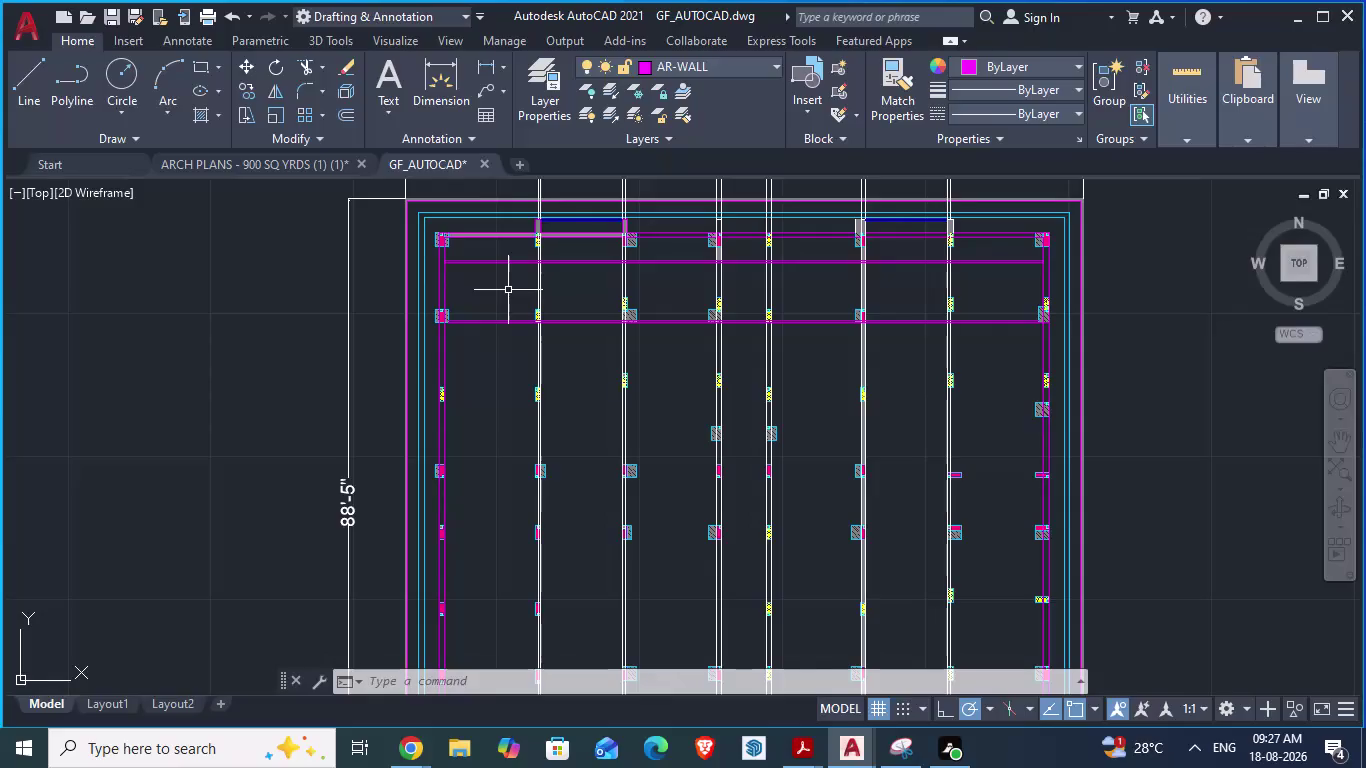
Bring the ARCH PLANS - 900 SQ YRDS drawing forward and scroll over its floor plans.
click(855, 748)
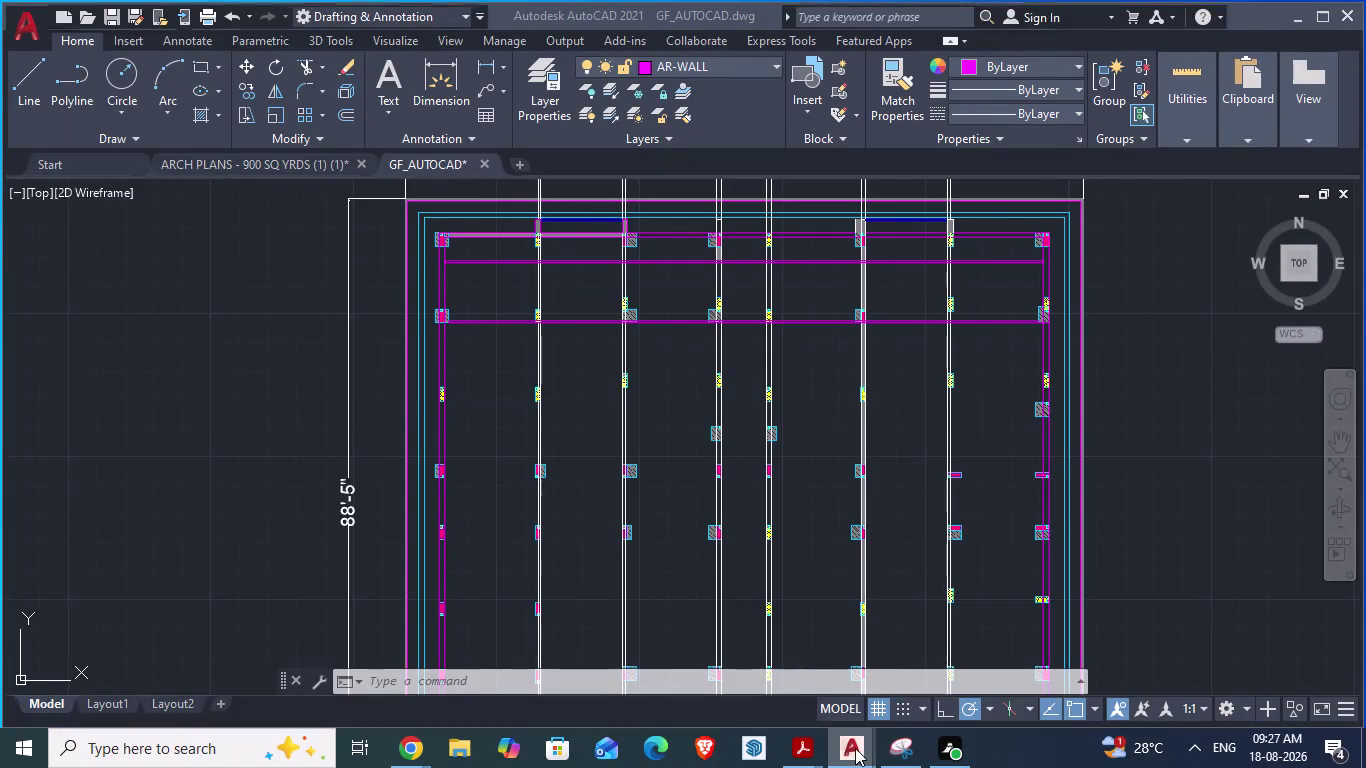
click(727, 664)
scroll(down, 3)
scroll(down, 3)
scroll(down, 3)
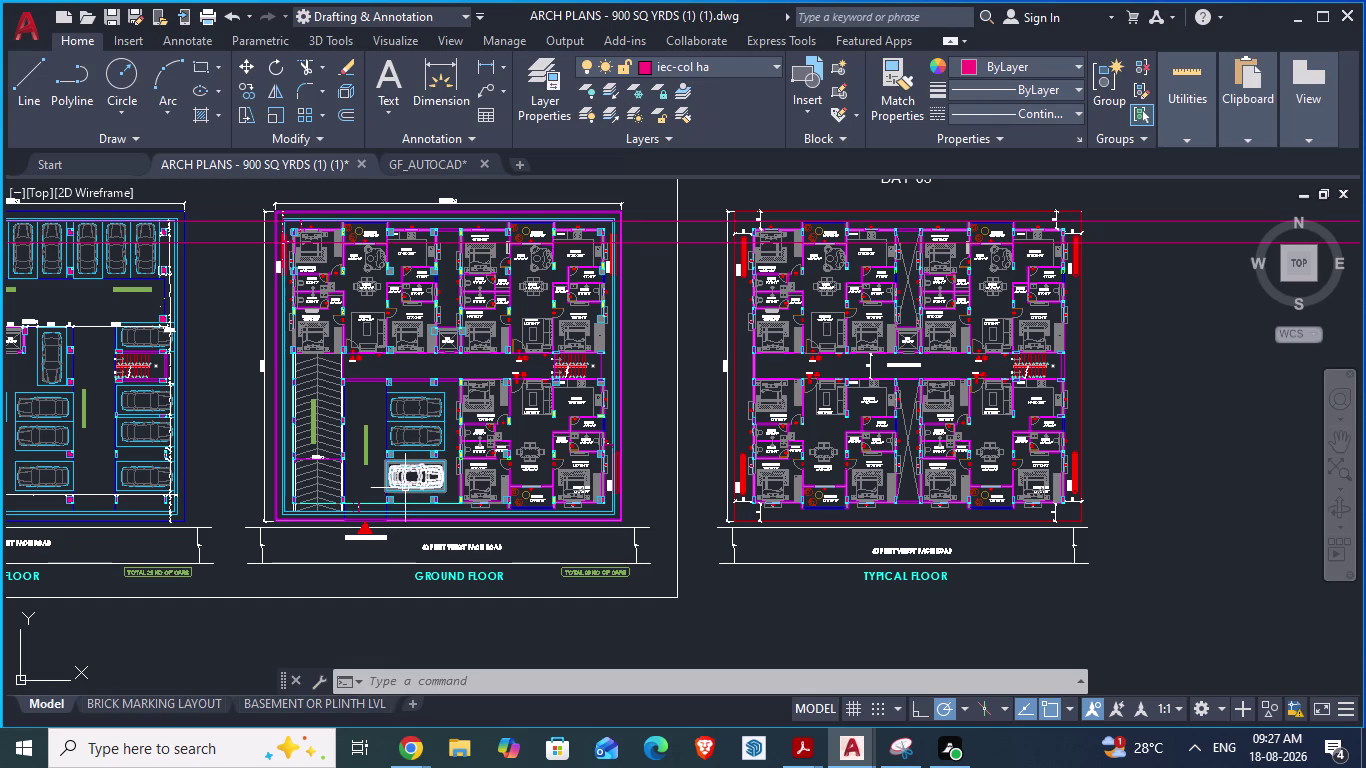
click(181, 36)
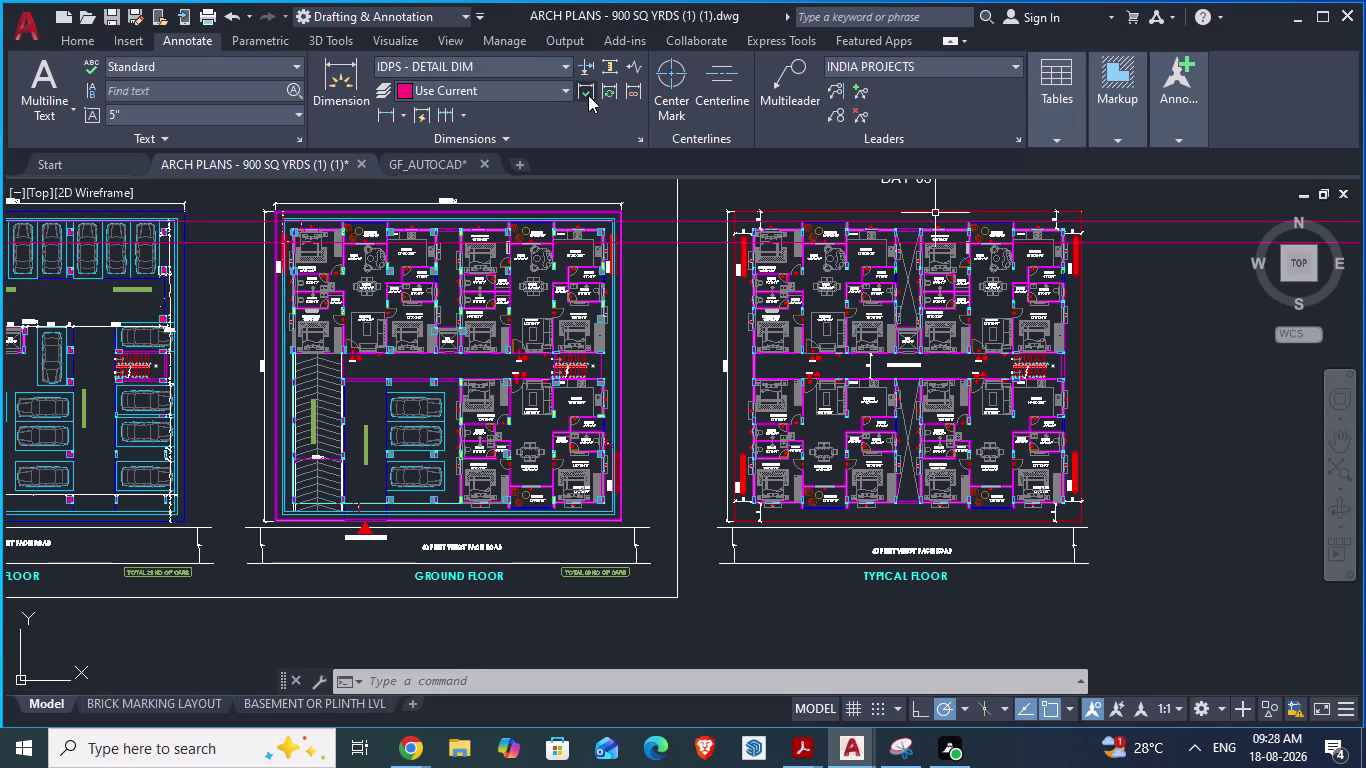
Check the Annotate dimension type list, then zoom into the typical floor's bedroom wing.
click(403, 114)
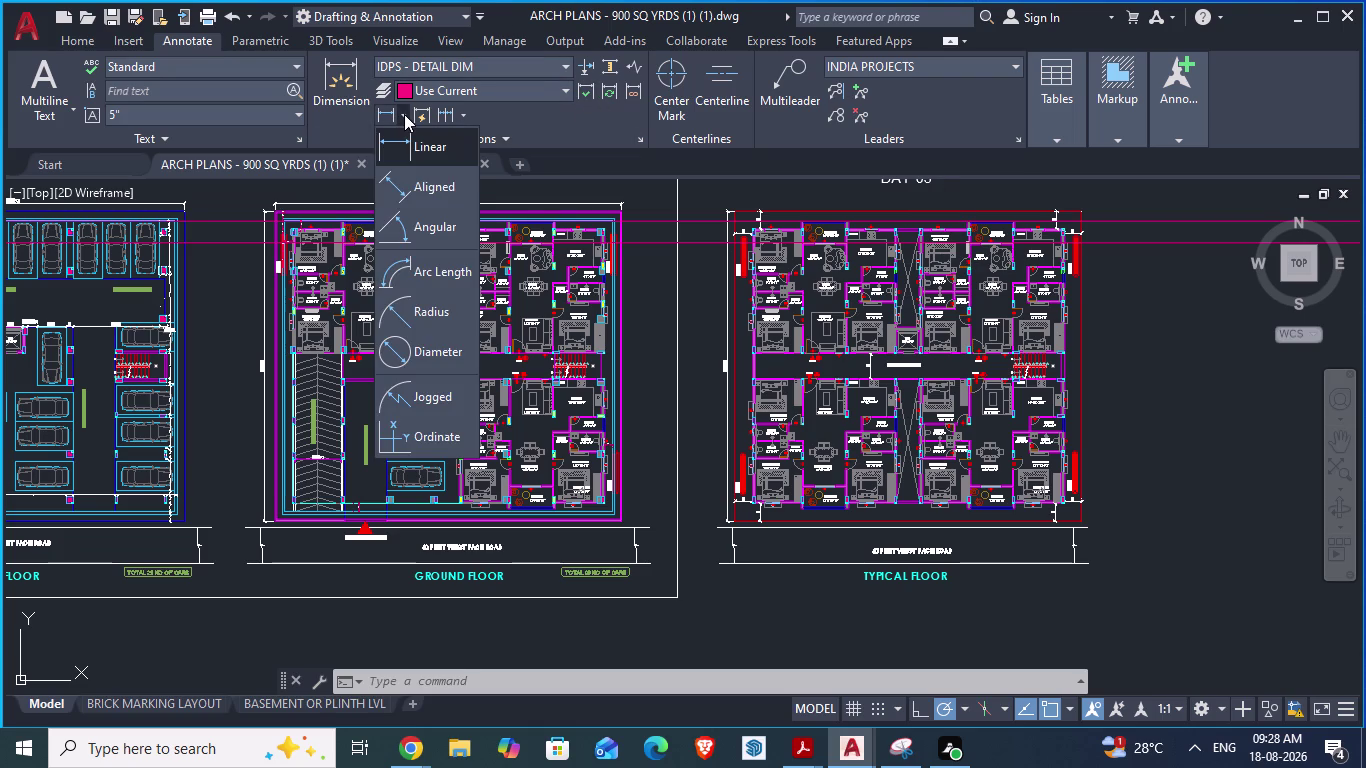
click(404, 114)
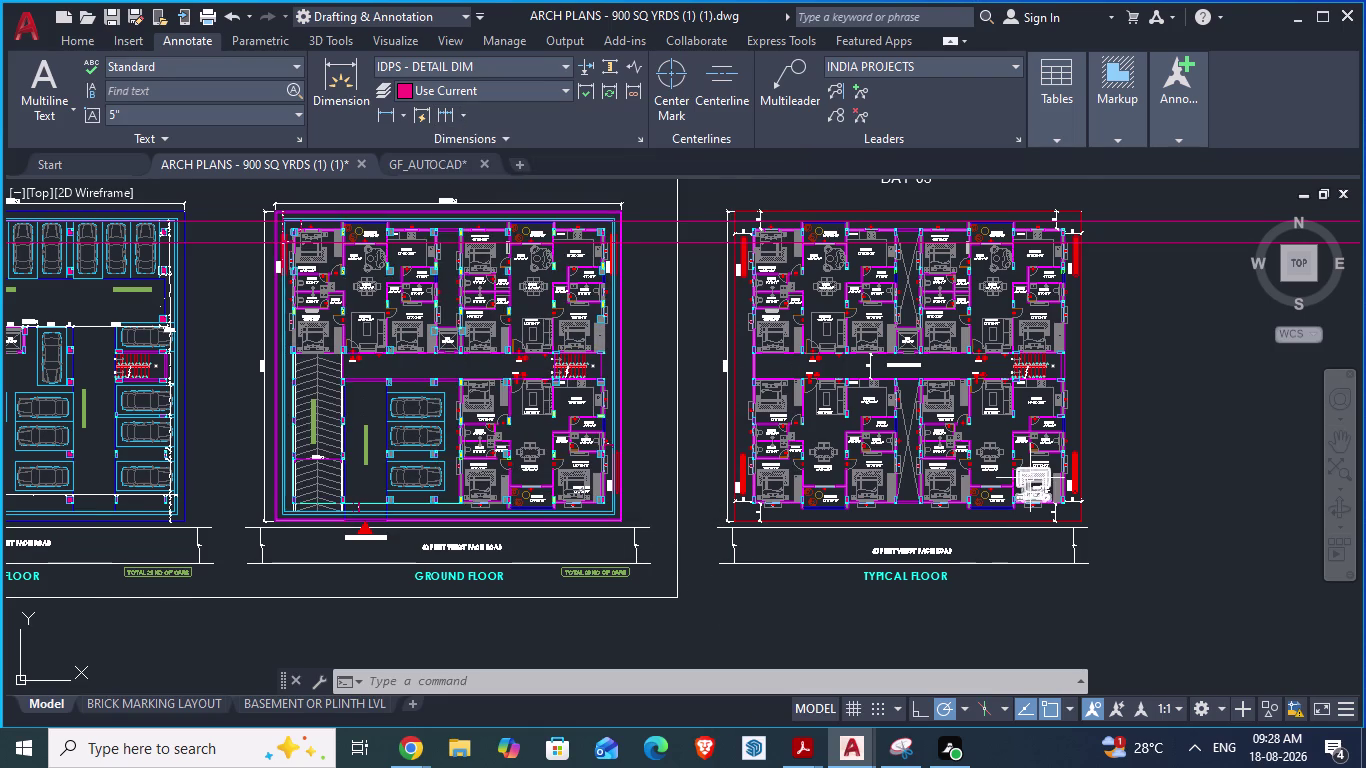
scroll(up, 3)
scroll(down, 3)
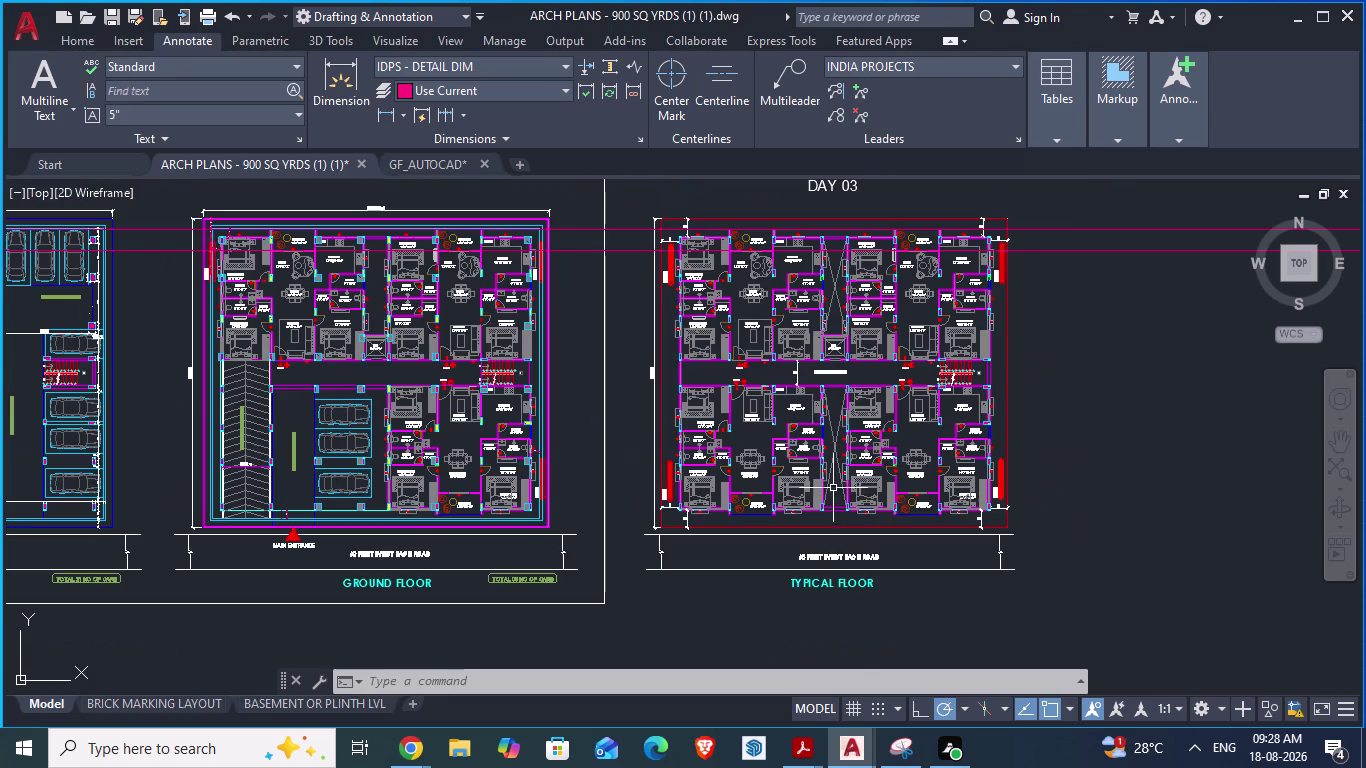
scroll(up, 3)
scroll(down, 3)
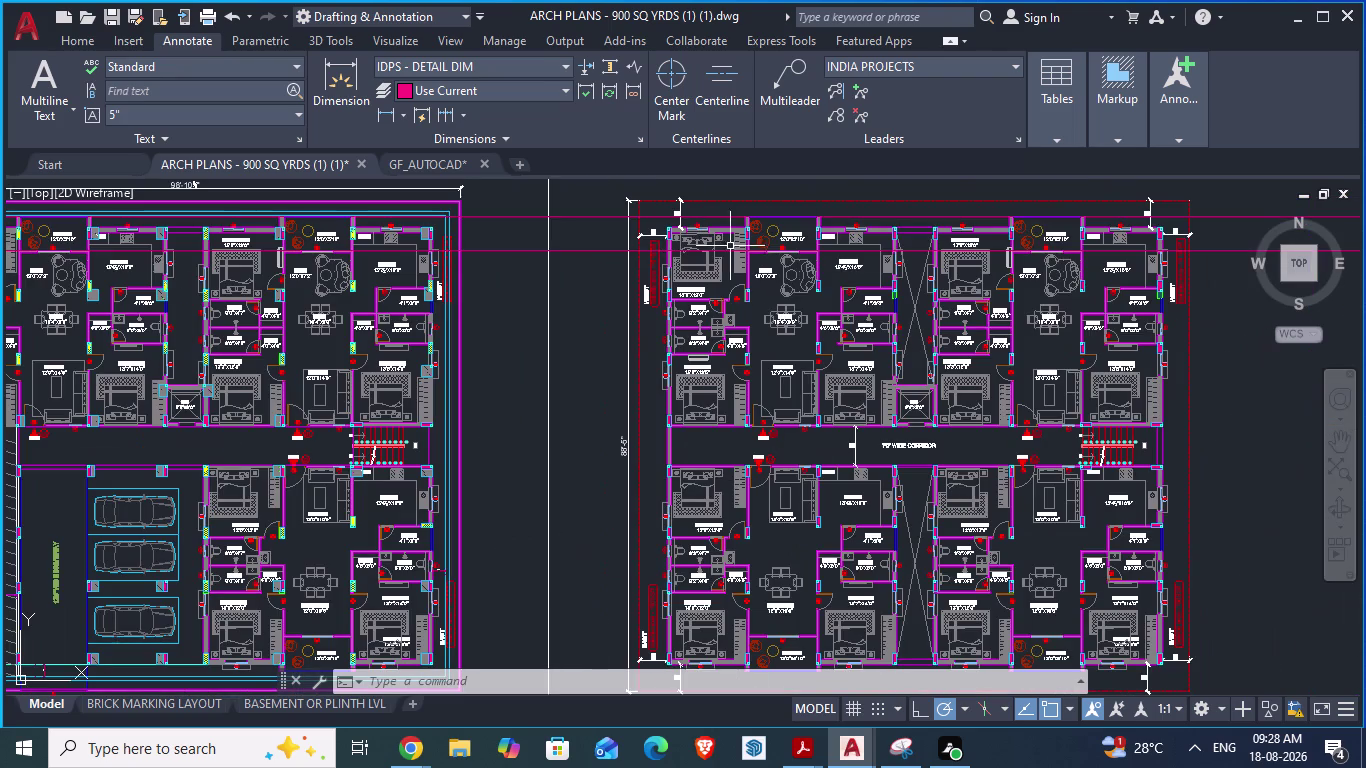
scroll(up, 3)
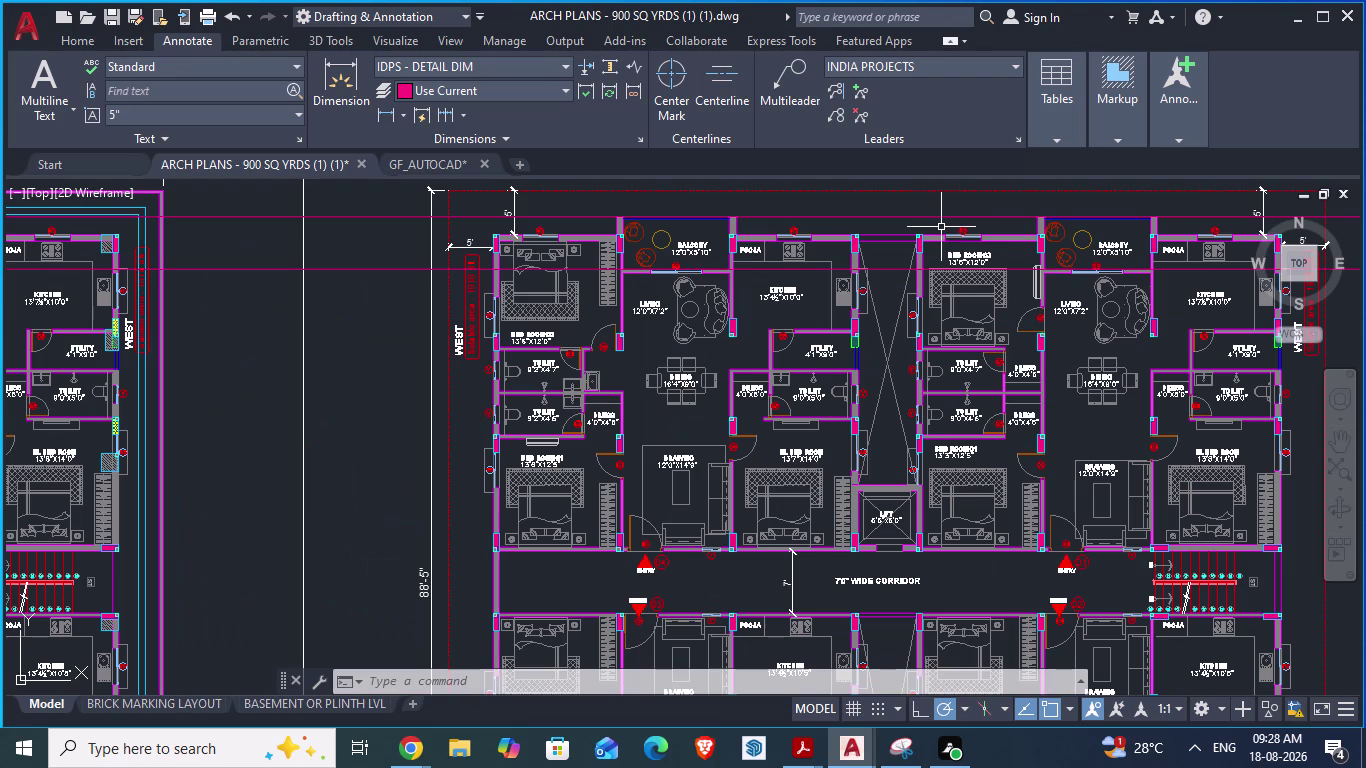
Start an aligned dimension (DA) at the west wall corner of BED ROOM-02.
text(da)
key(Return)
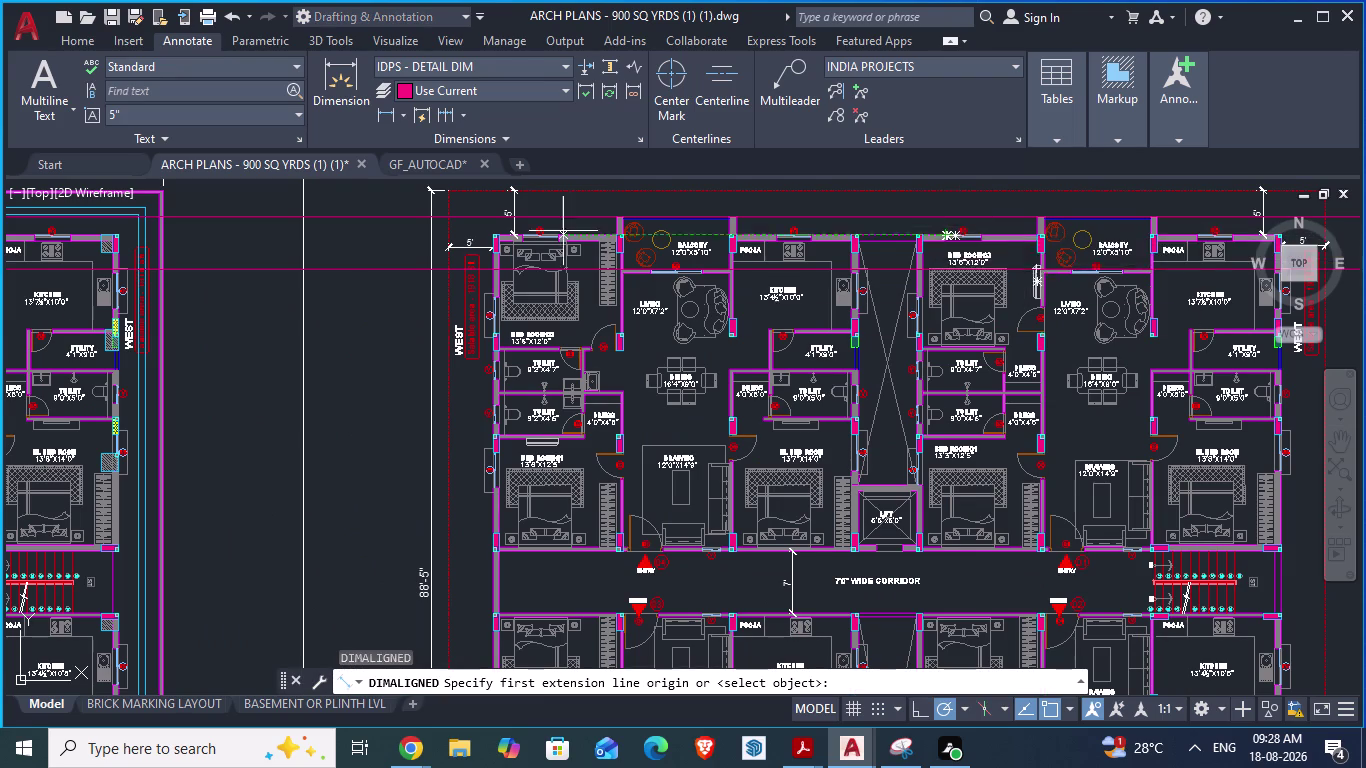
scroll(up, 3)
scroll(up, 3)
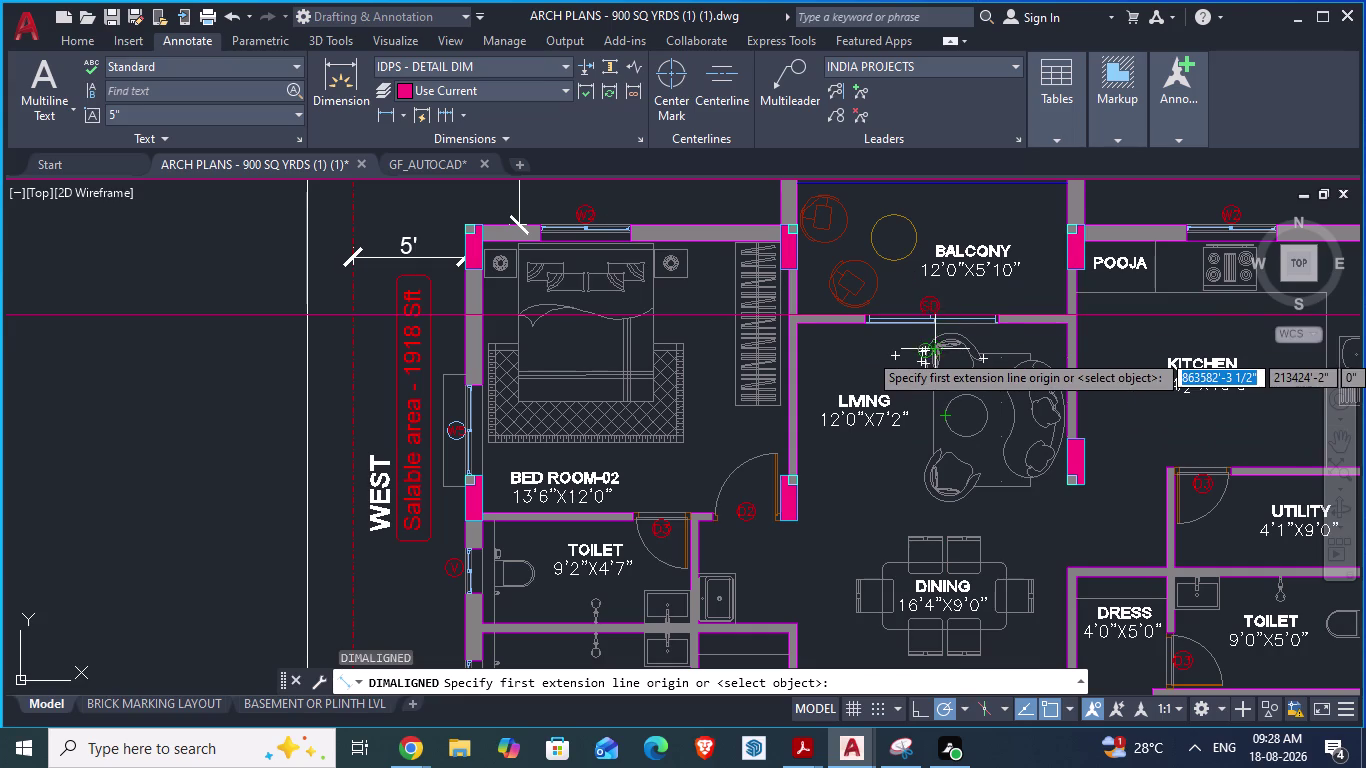
scroll(up, 3)
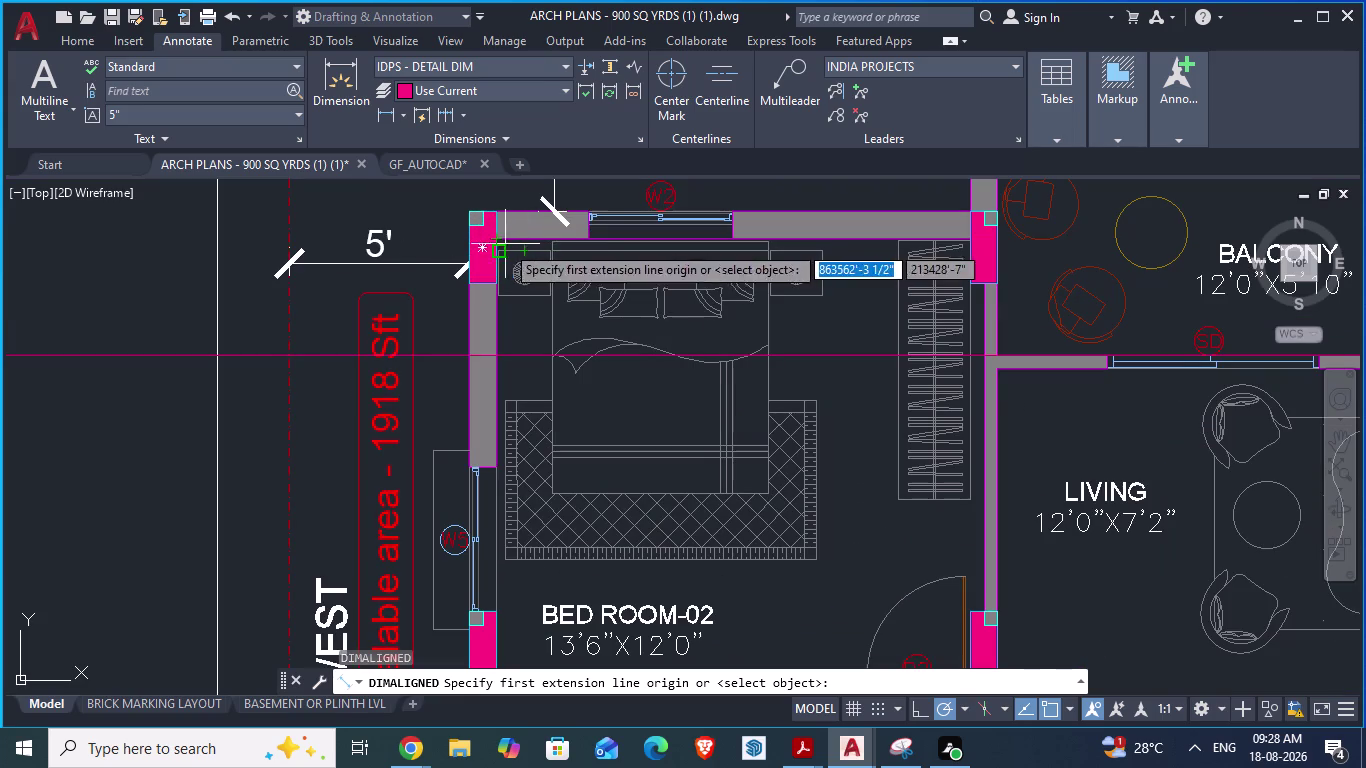
scroll(up, 3)
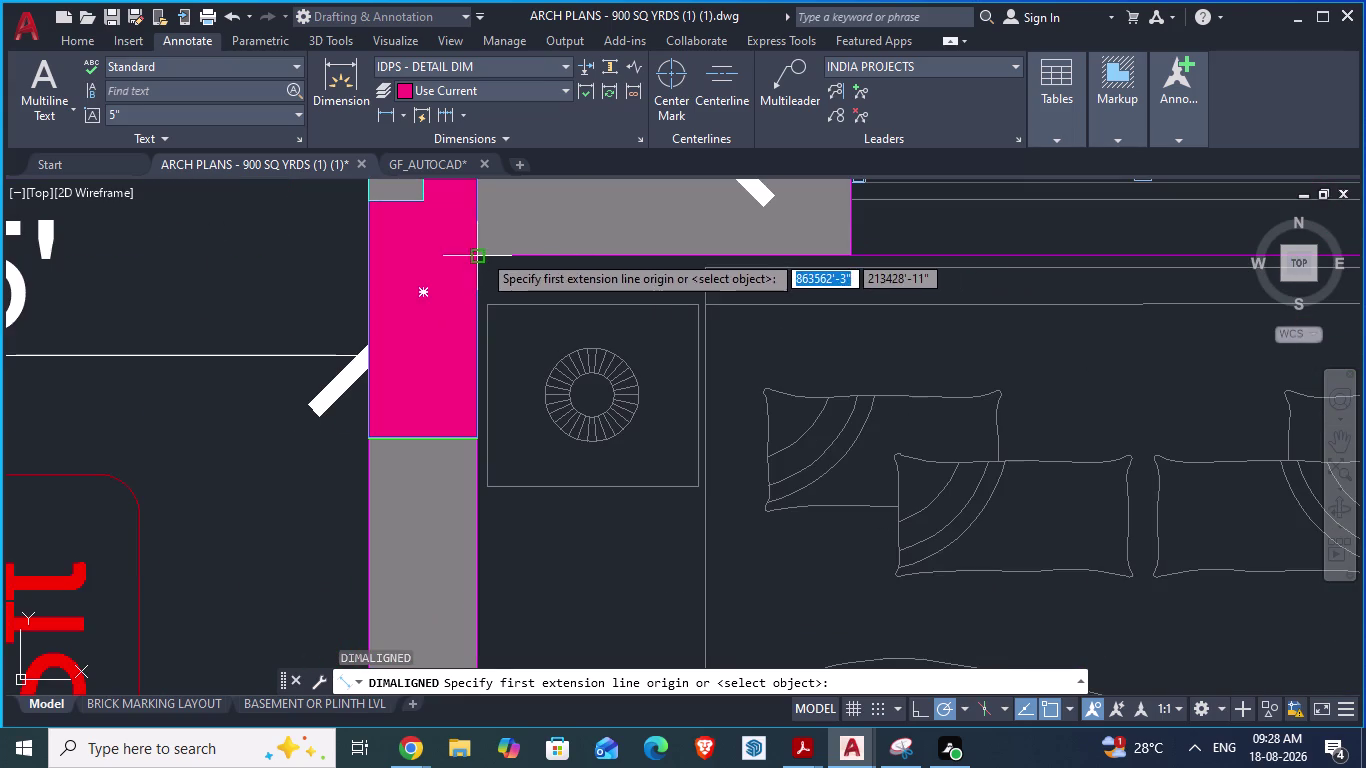
click(482, 253)
Zoom around the wall, then switch to the GF_AUTOCAD drawing.
scroll(down, 3)
scroll(up, 3)
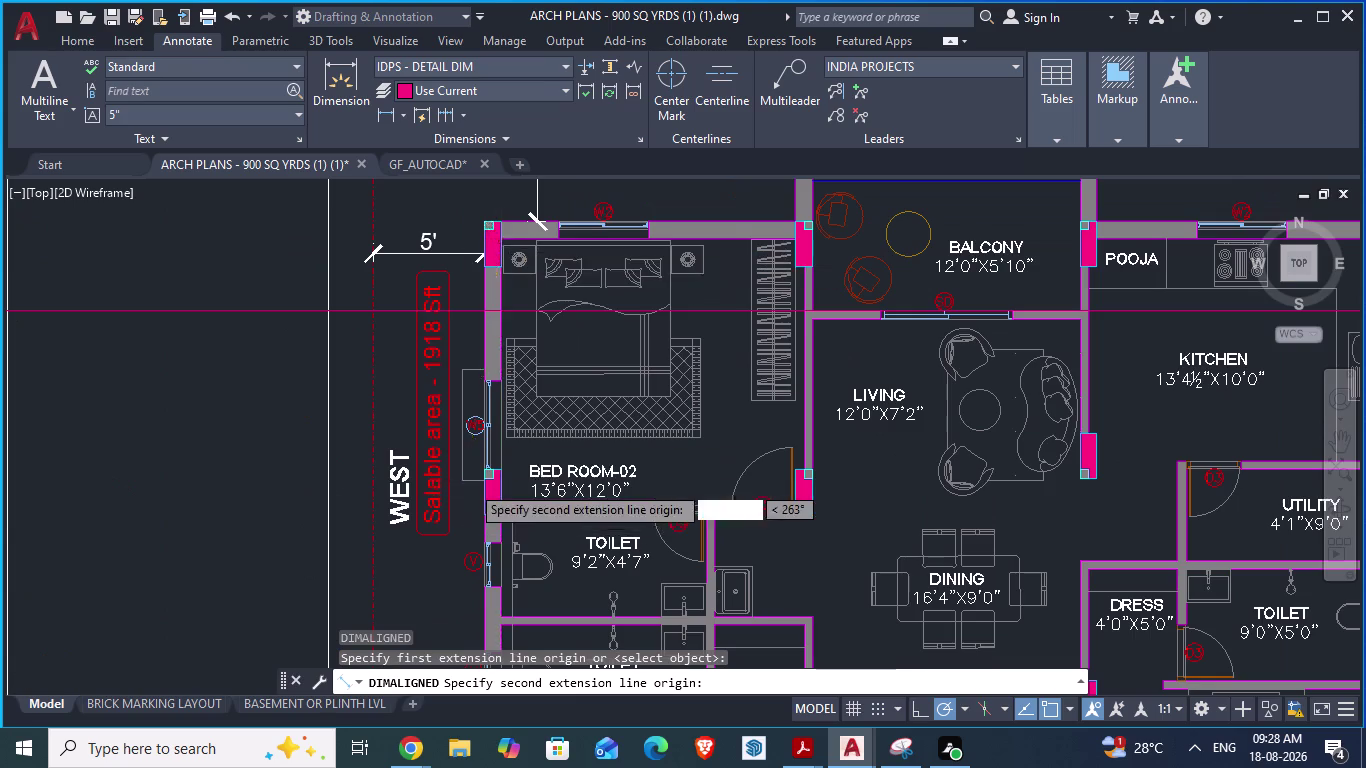
scroll(up, 3)
scroll(down, 3)
scroll(up, 3)
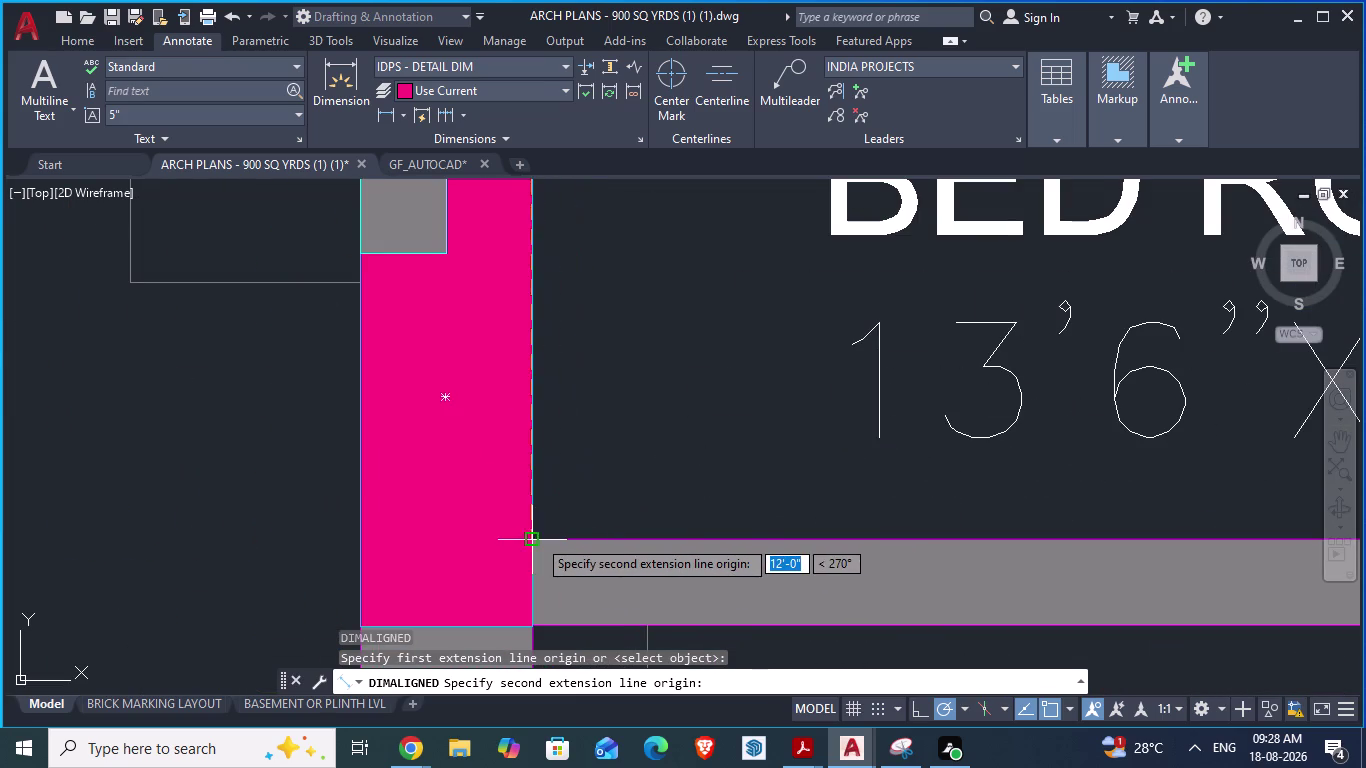
key(alt+Tab)
key(alt+Tab)
key(alt+Tab)
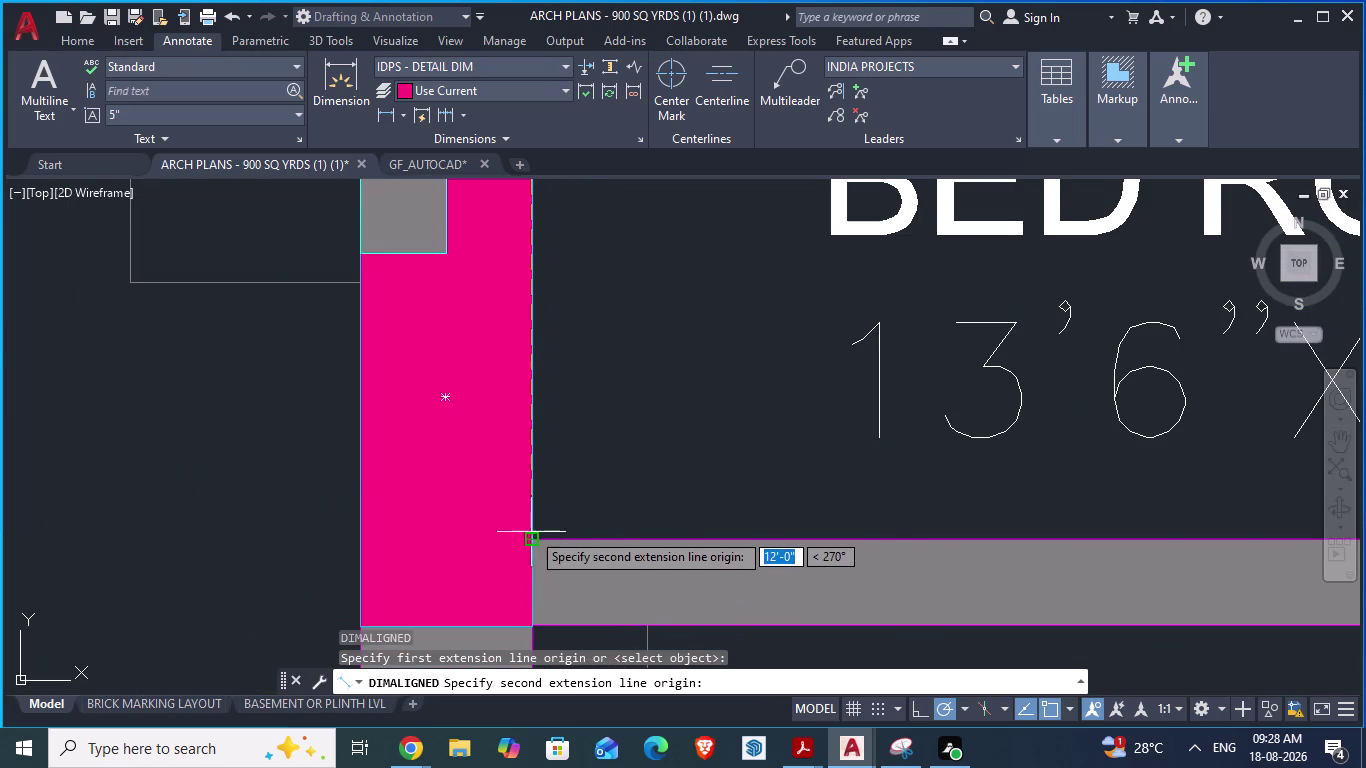
scroll(down, 3)
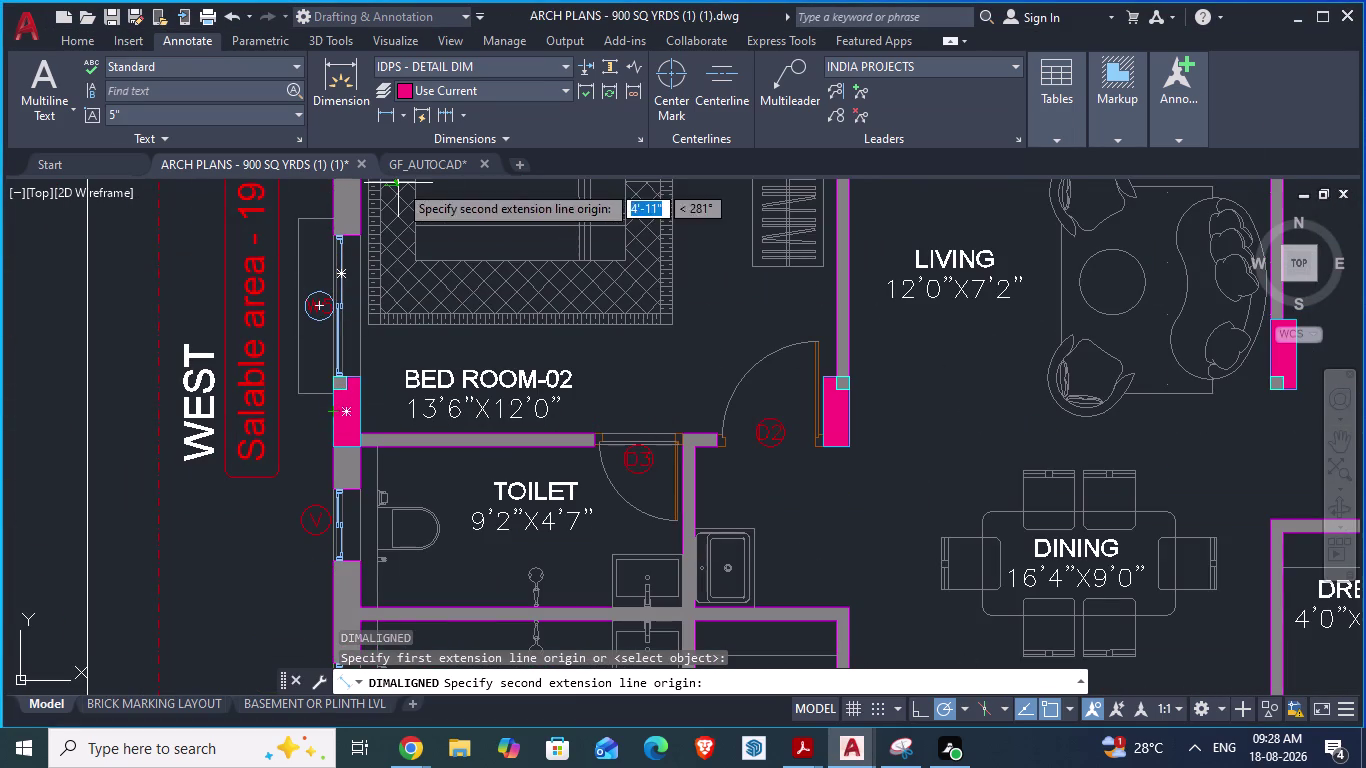
click(435, 161)
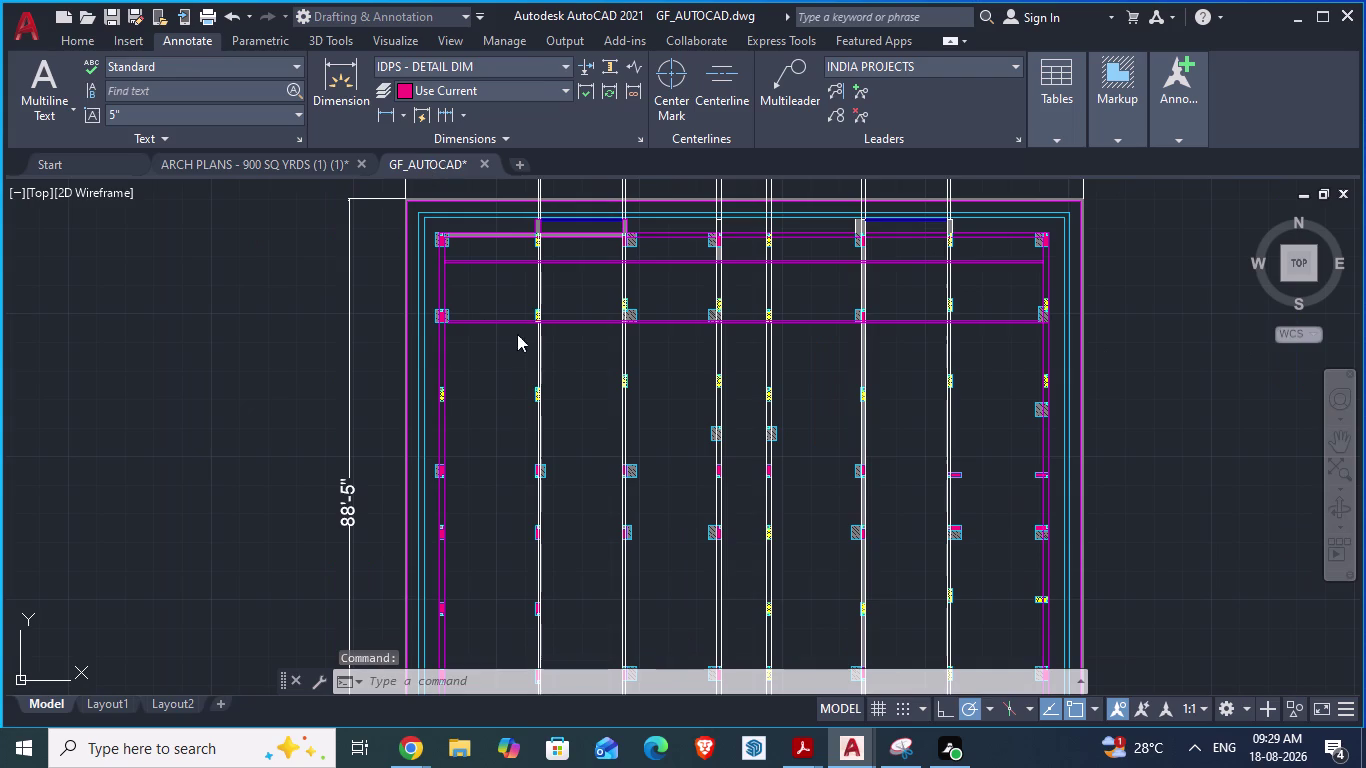
Cancel the pending dimension, return to ARCH PLANS and zoom to the toilets by BED ROOM-02.
scroll(up, 3)
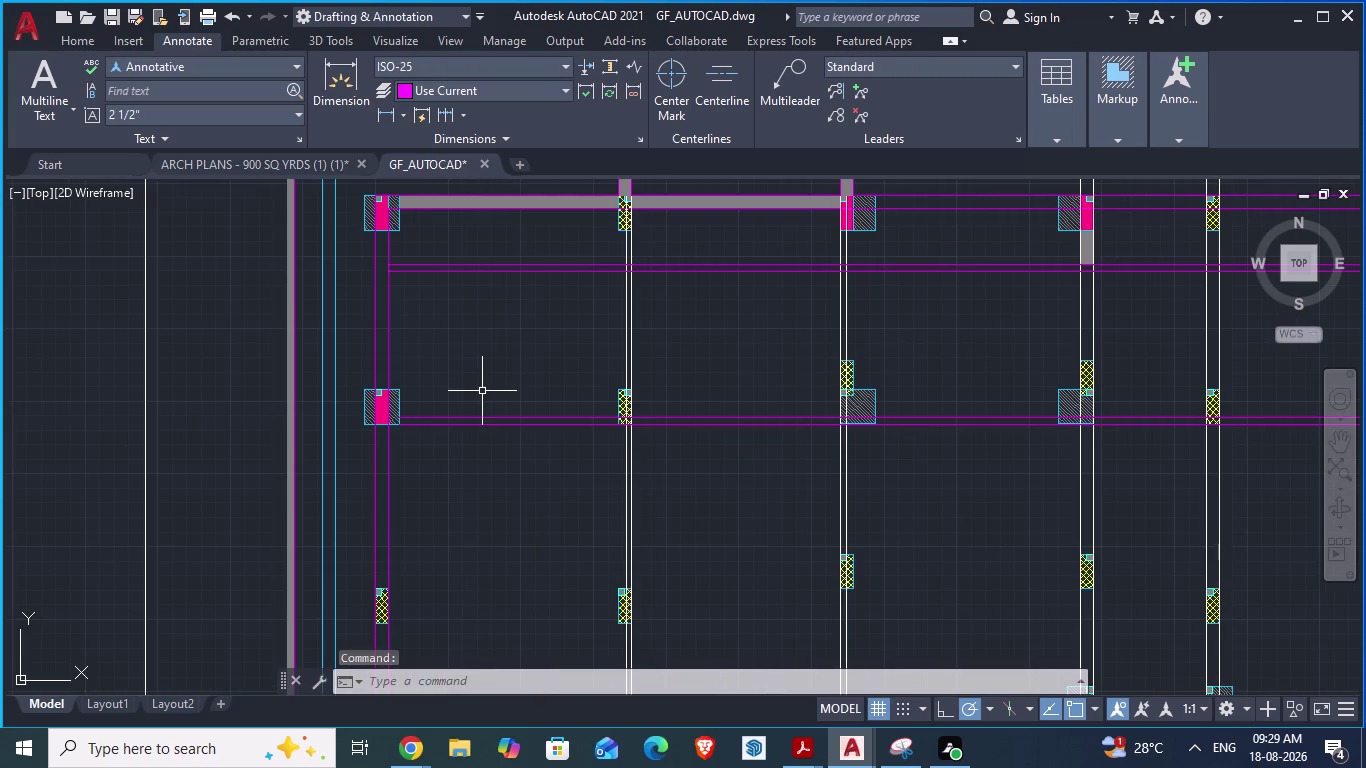
key(alt+Tab)
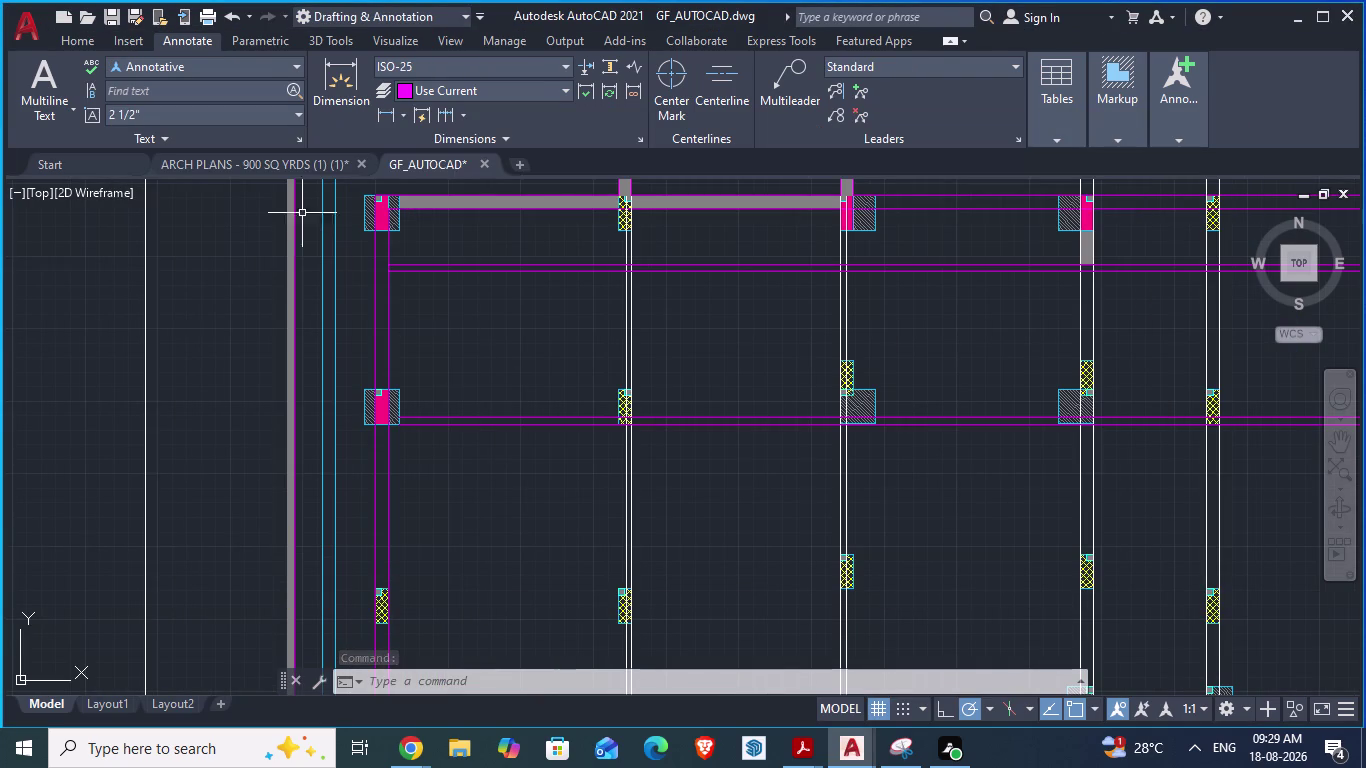
click(273, 165)
scroll(down, 3)
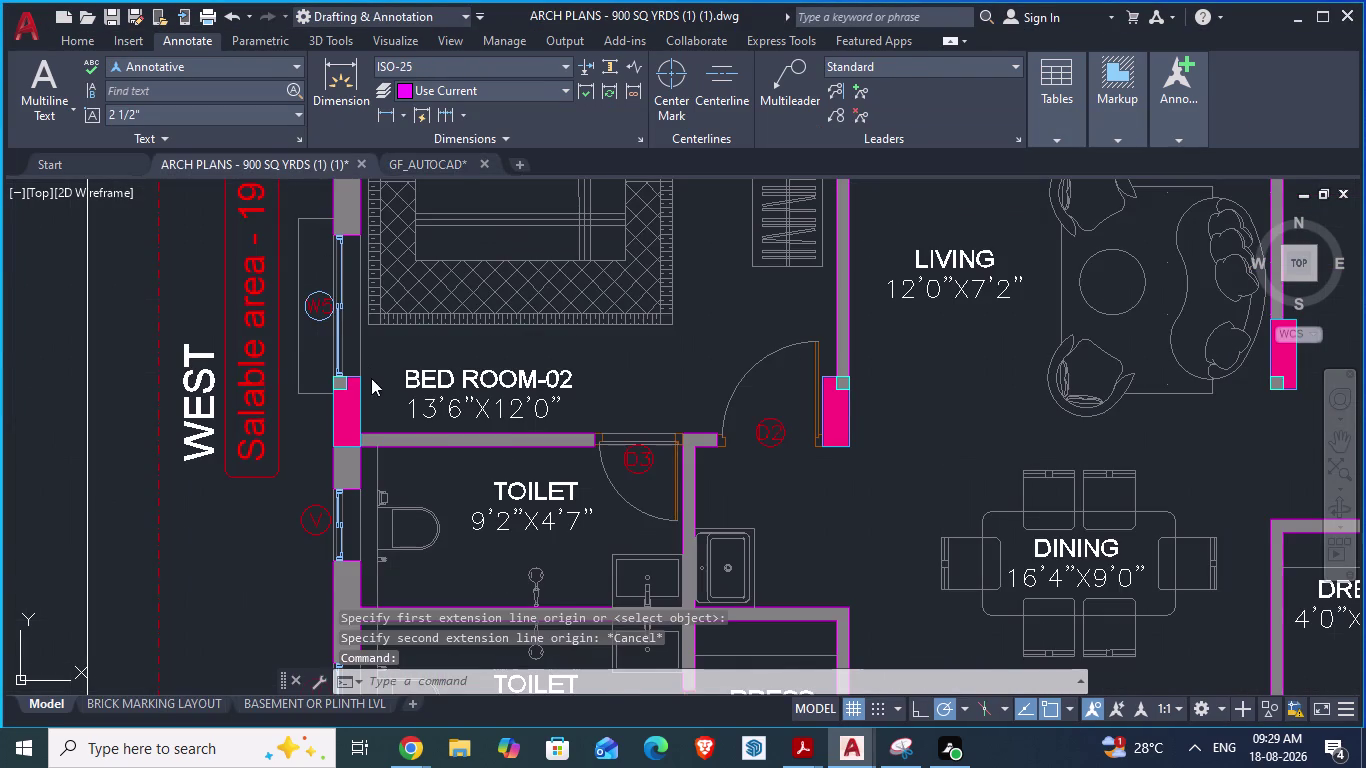
scroll(down, 3)
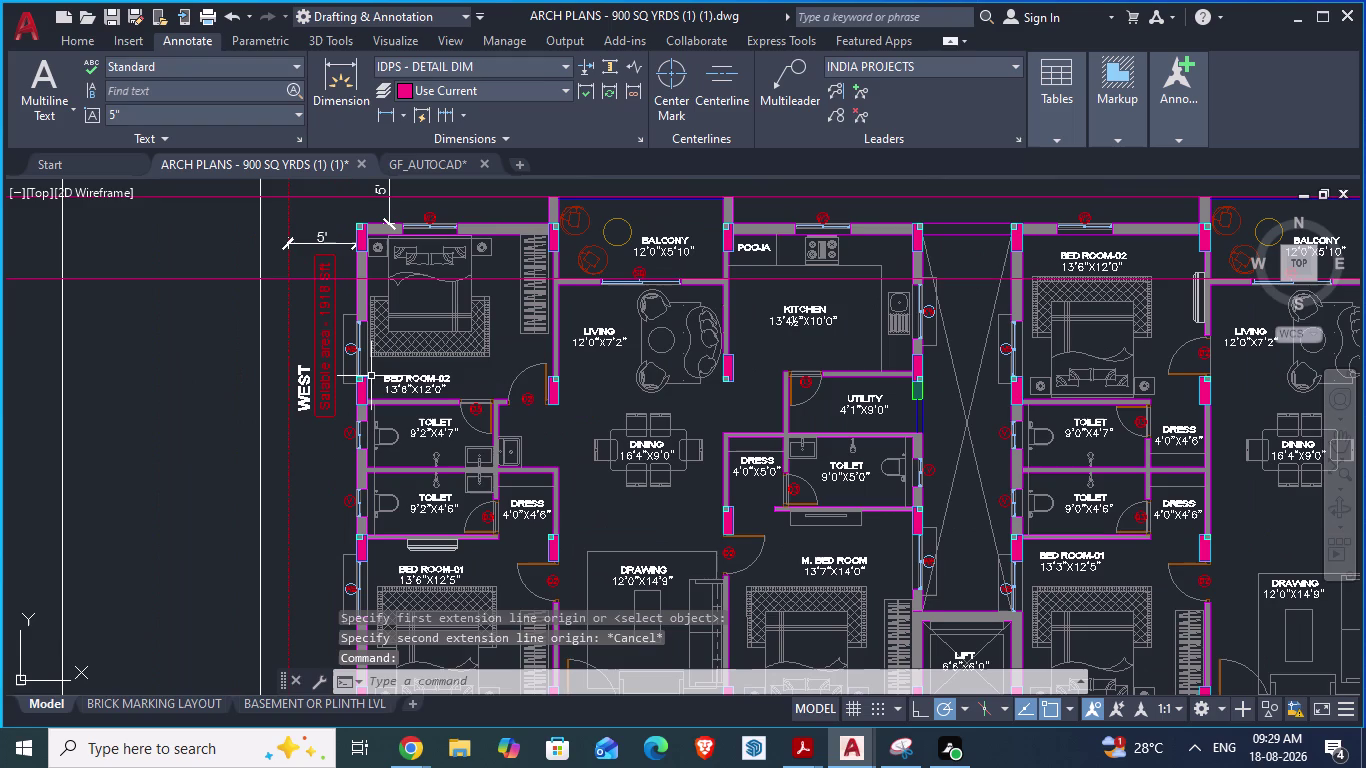
scroll(up, 3)
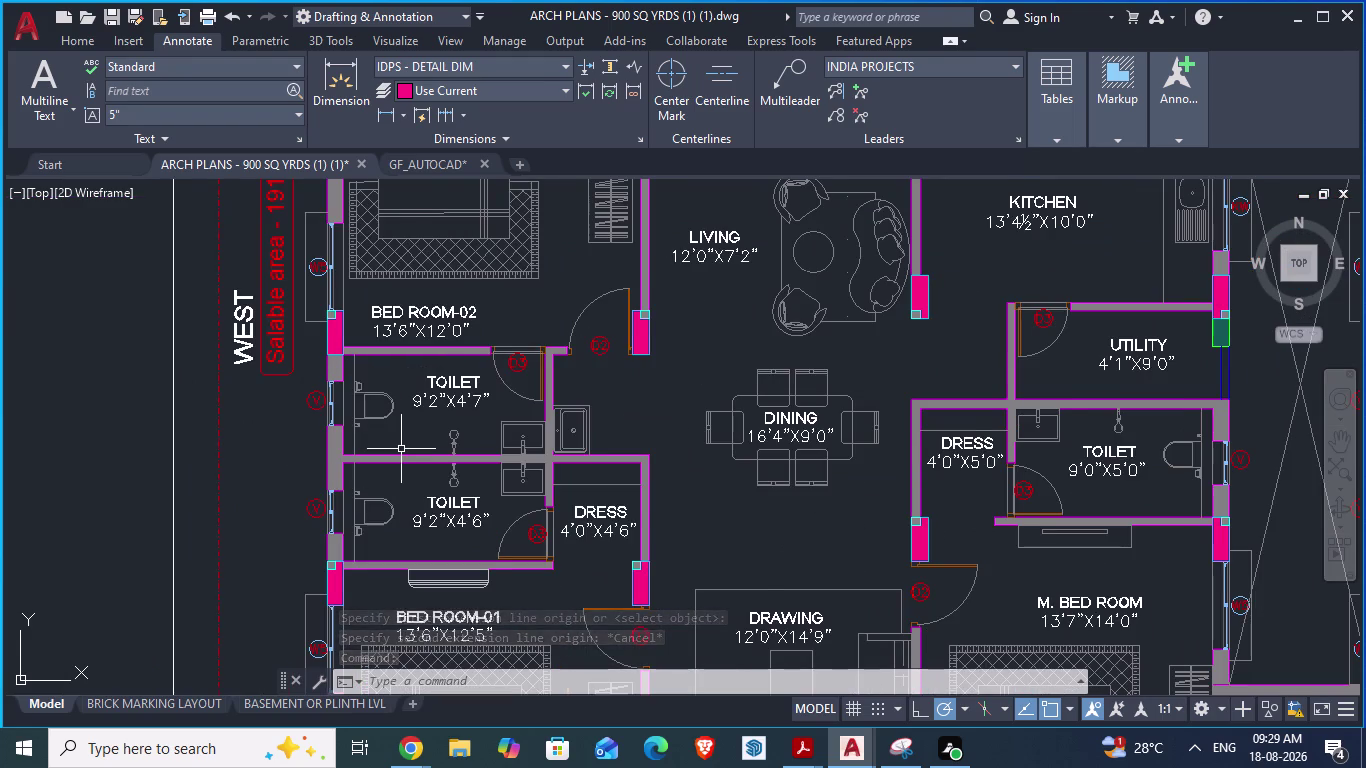
scroll(up, 3)
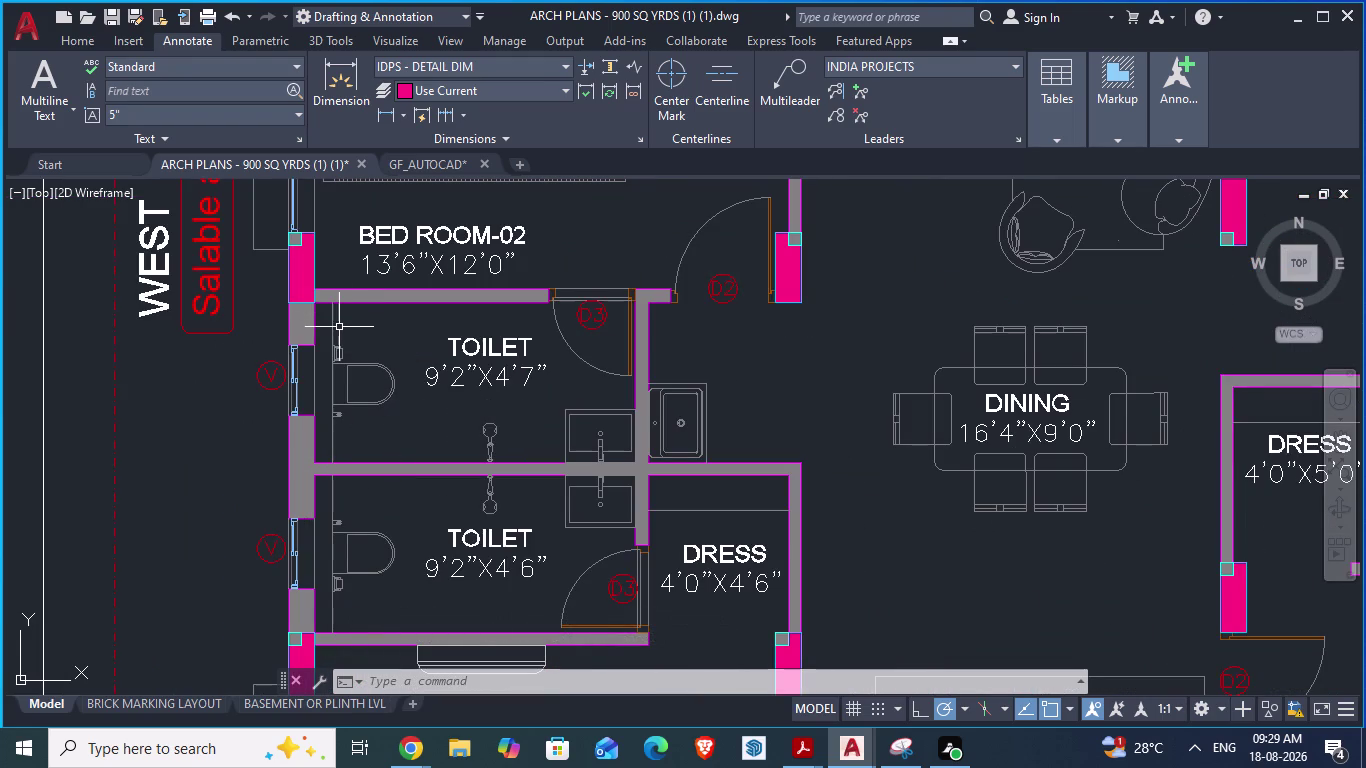
Take aligned measurements at the bedroom-toilet wall corner and the toilets' dividing wall.
key(space)
click(320, 311)
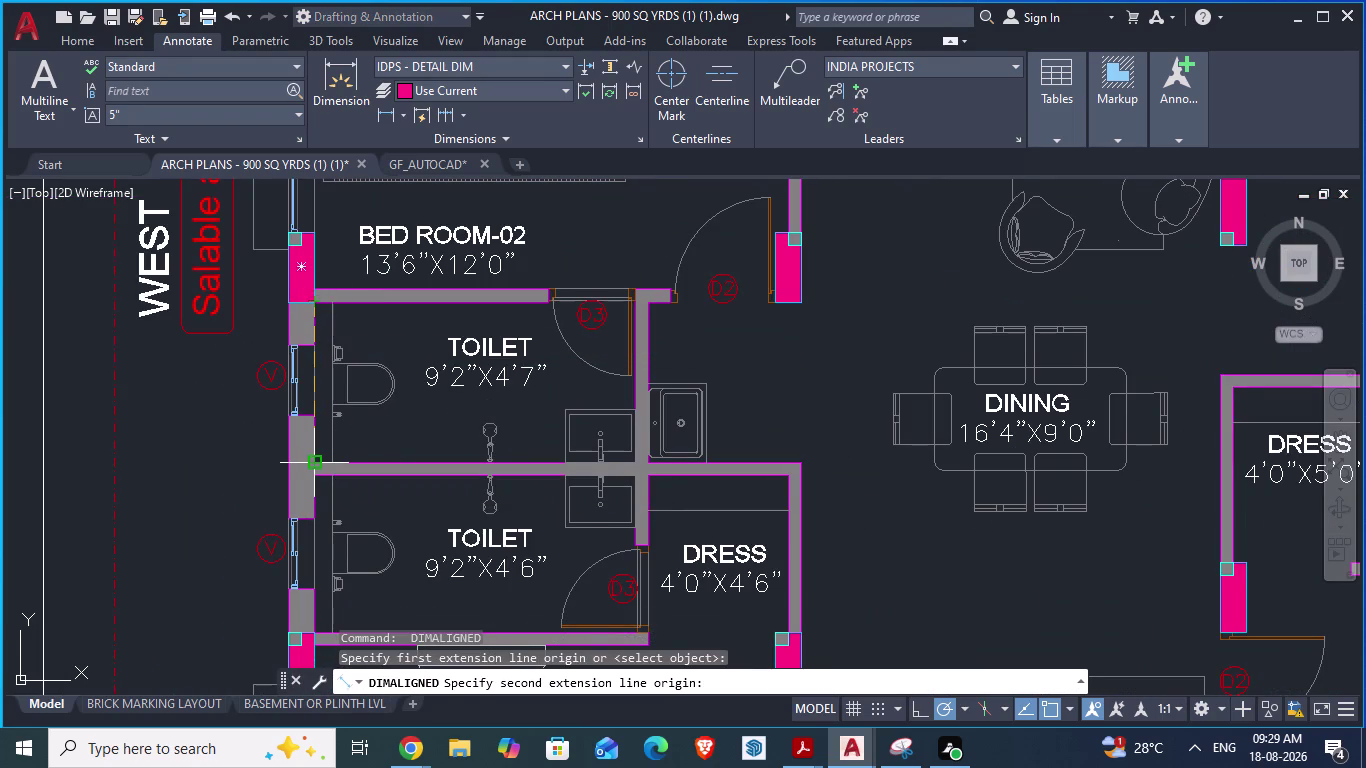
key(Escape)
scroll(down, 3)
scroll(up, 3)
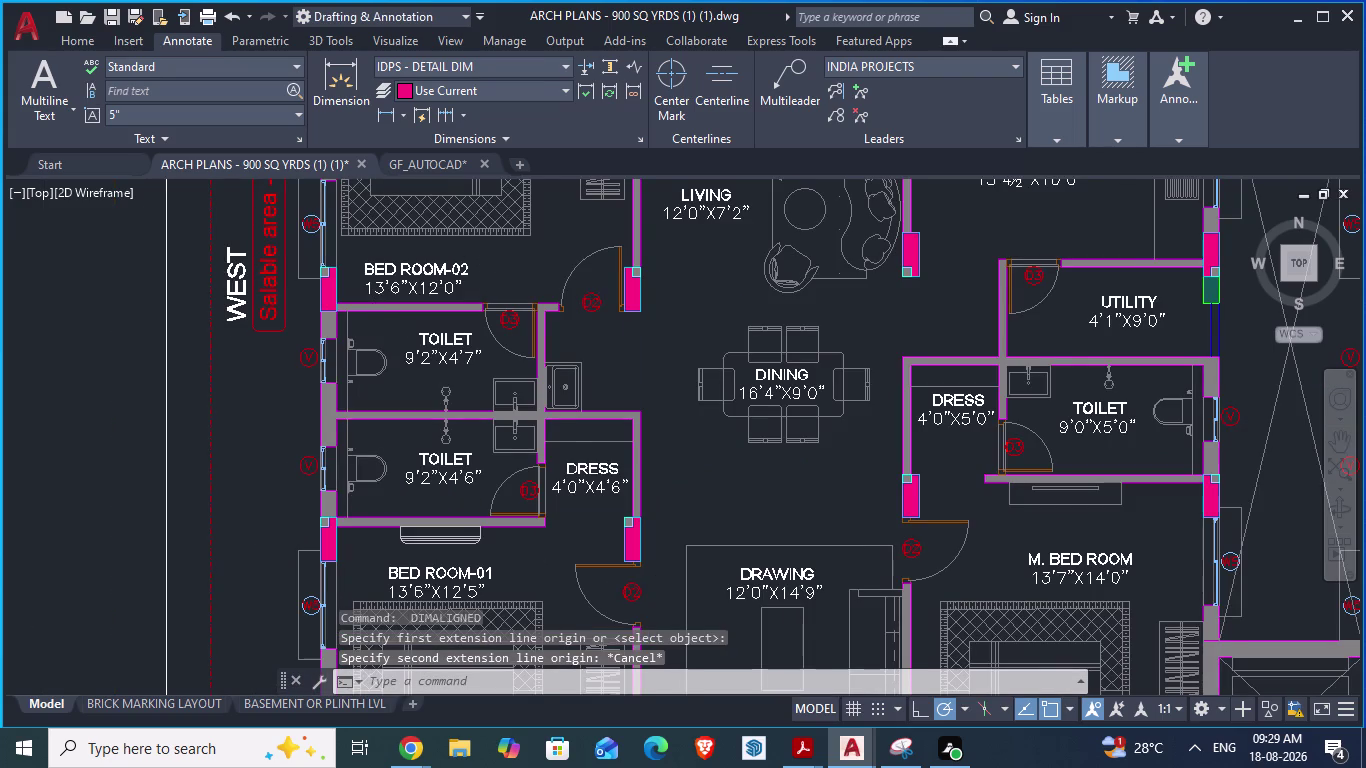
key(space)
scroll(up, 3)
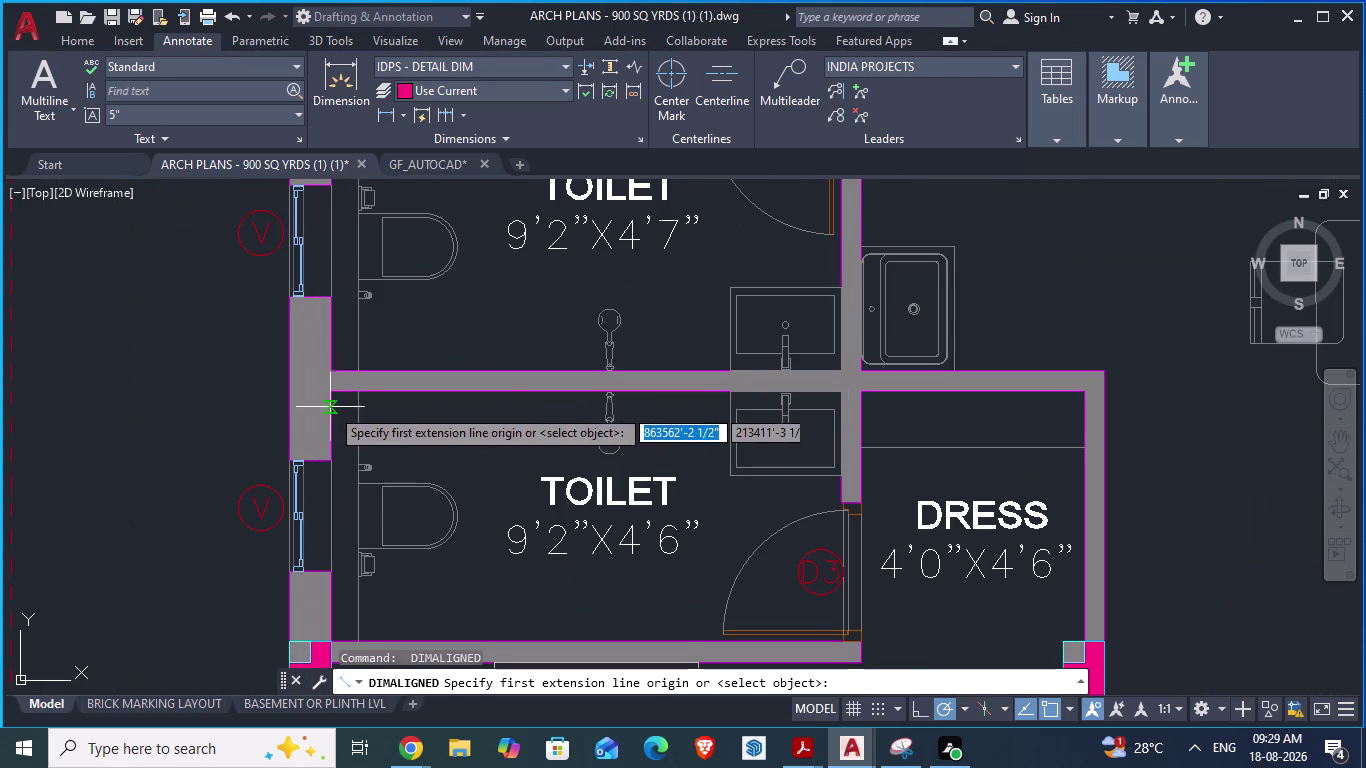
click(331, 400)
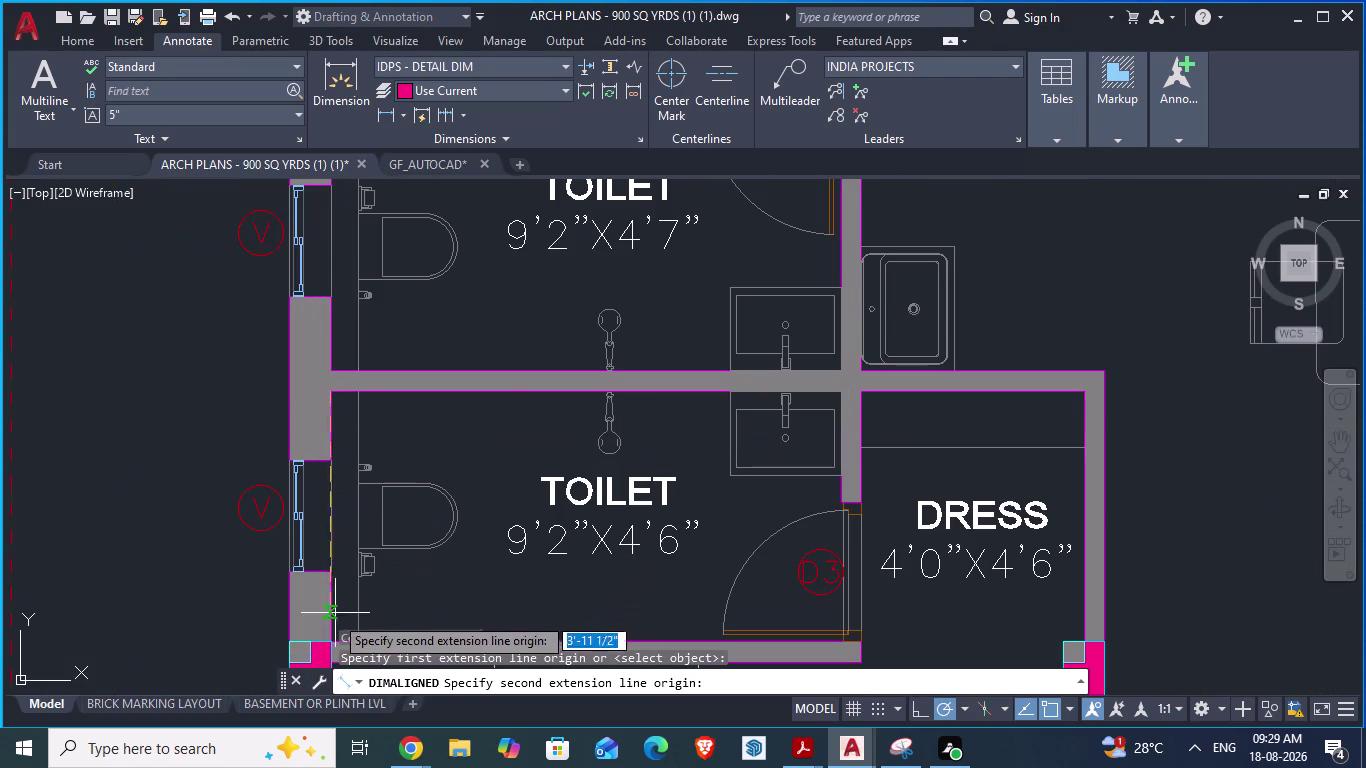
scroll(up, 3)
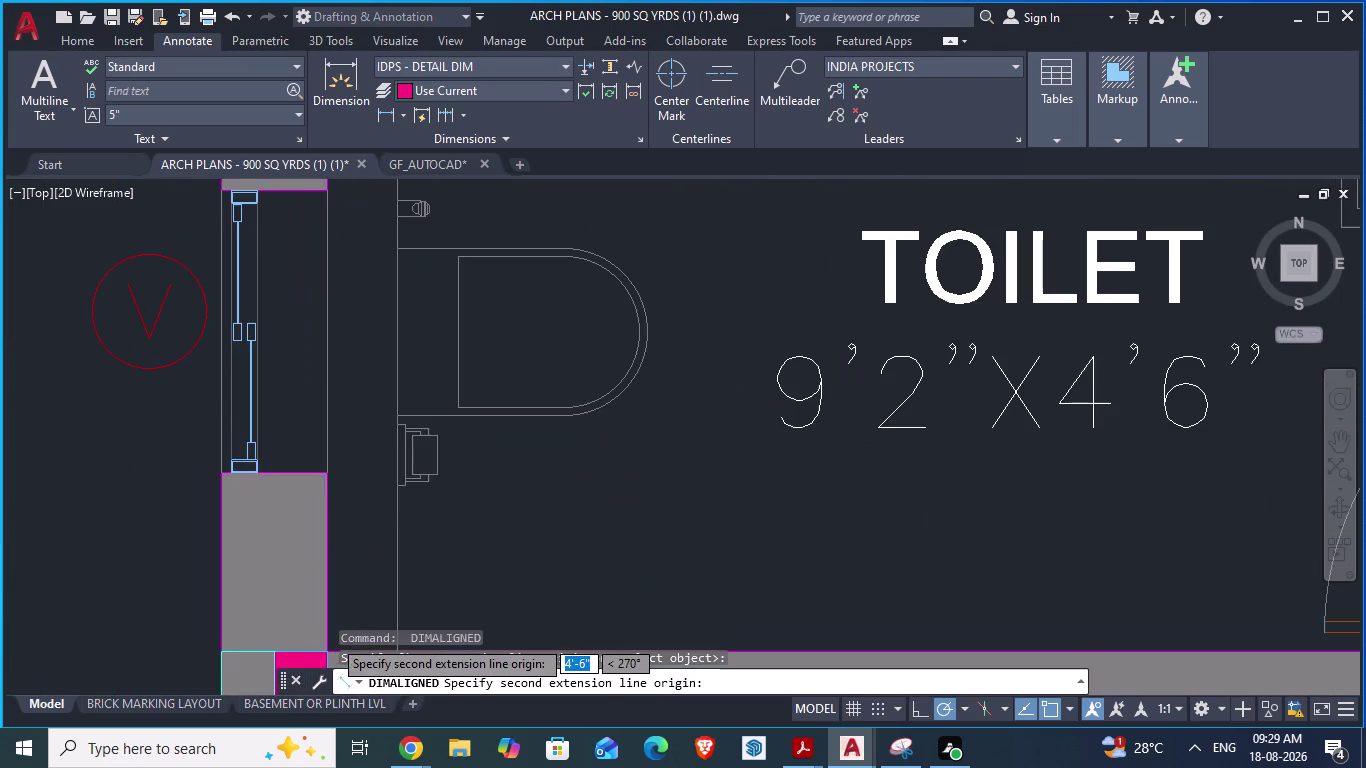
scroll(up, 3)
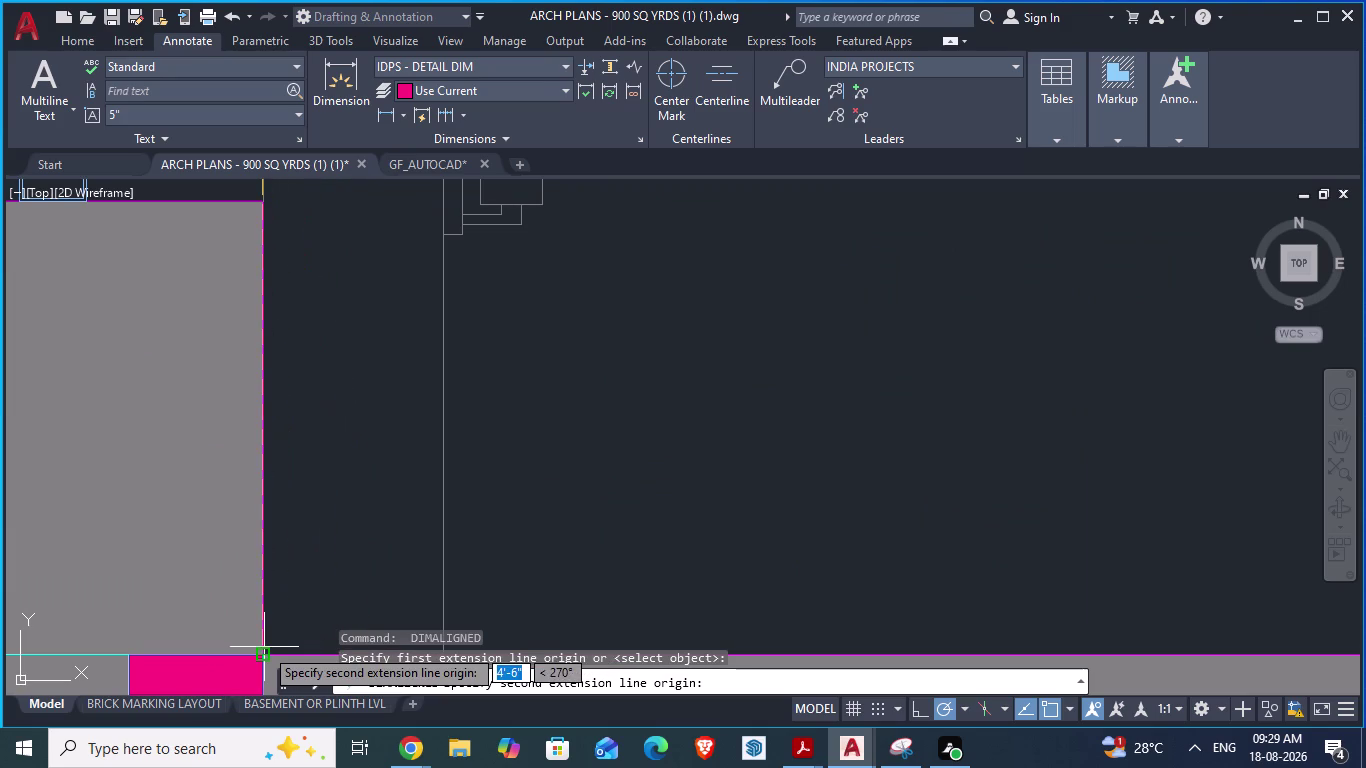
key(Escape)
scroll(down, 3)
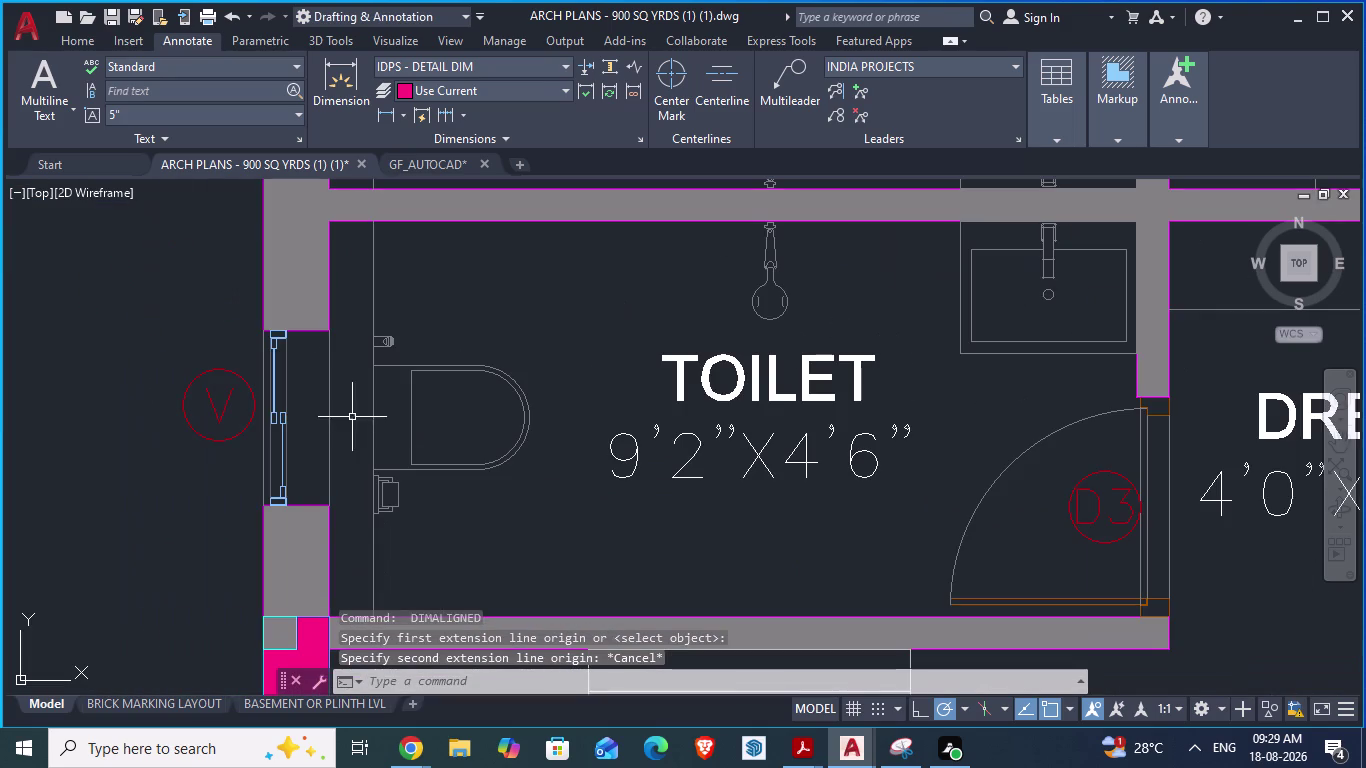
scroll(down, 3)
scroll(down, 3)
scroll(up, 3)
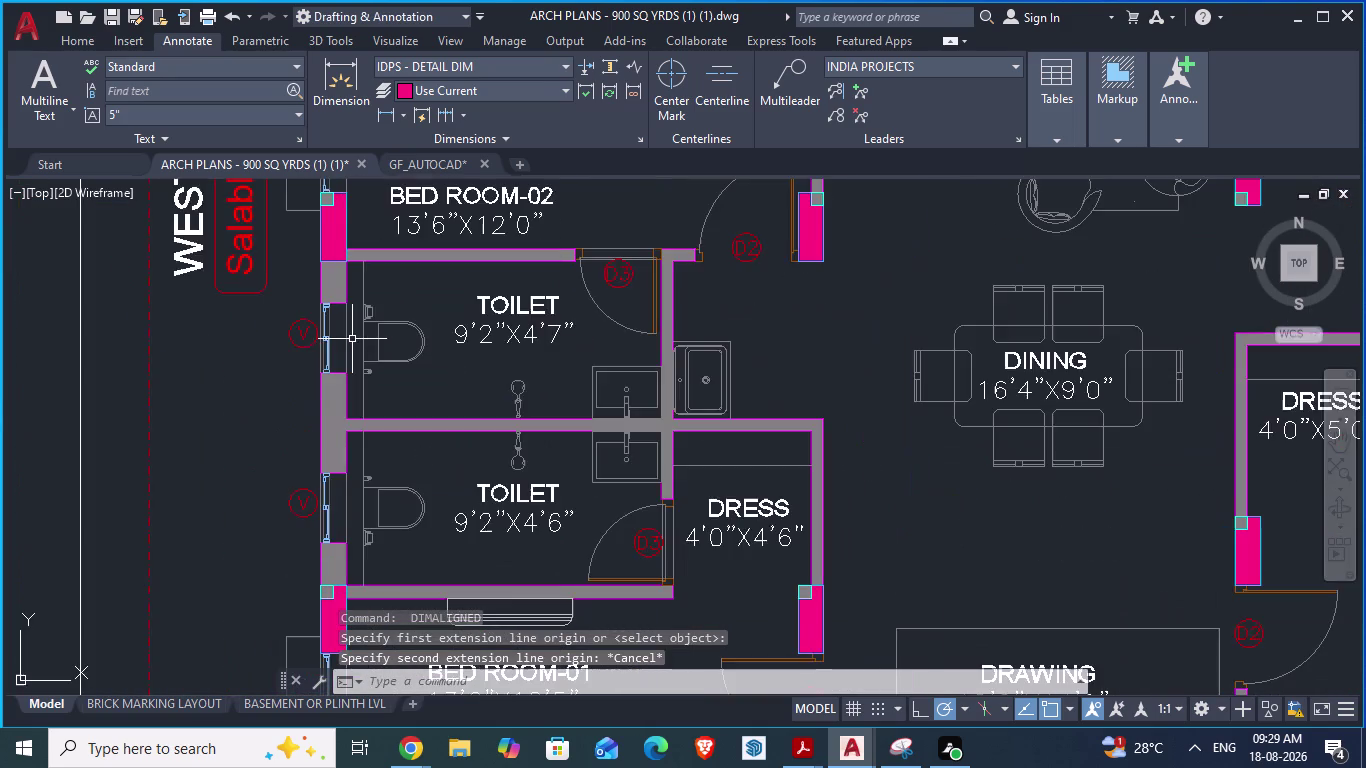
scroll(up, 3)
Measure the toilet wall and its top wall thickness with aligned dimensions, cancelling each.
key(space)
scroll(down, 3)
scroll(up, 3)
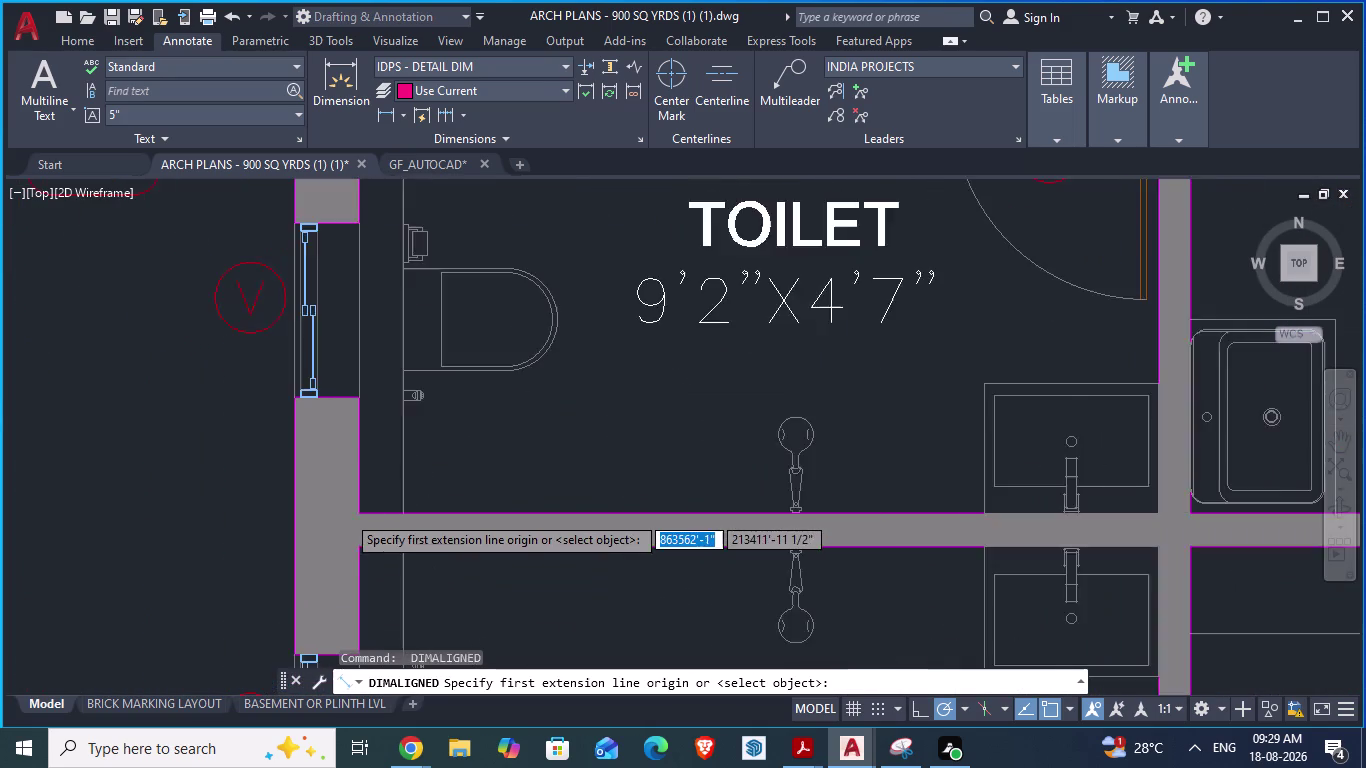
click(362, 518)
scroll(down, 3)
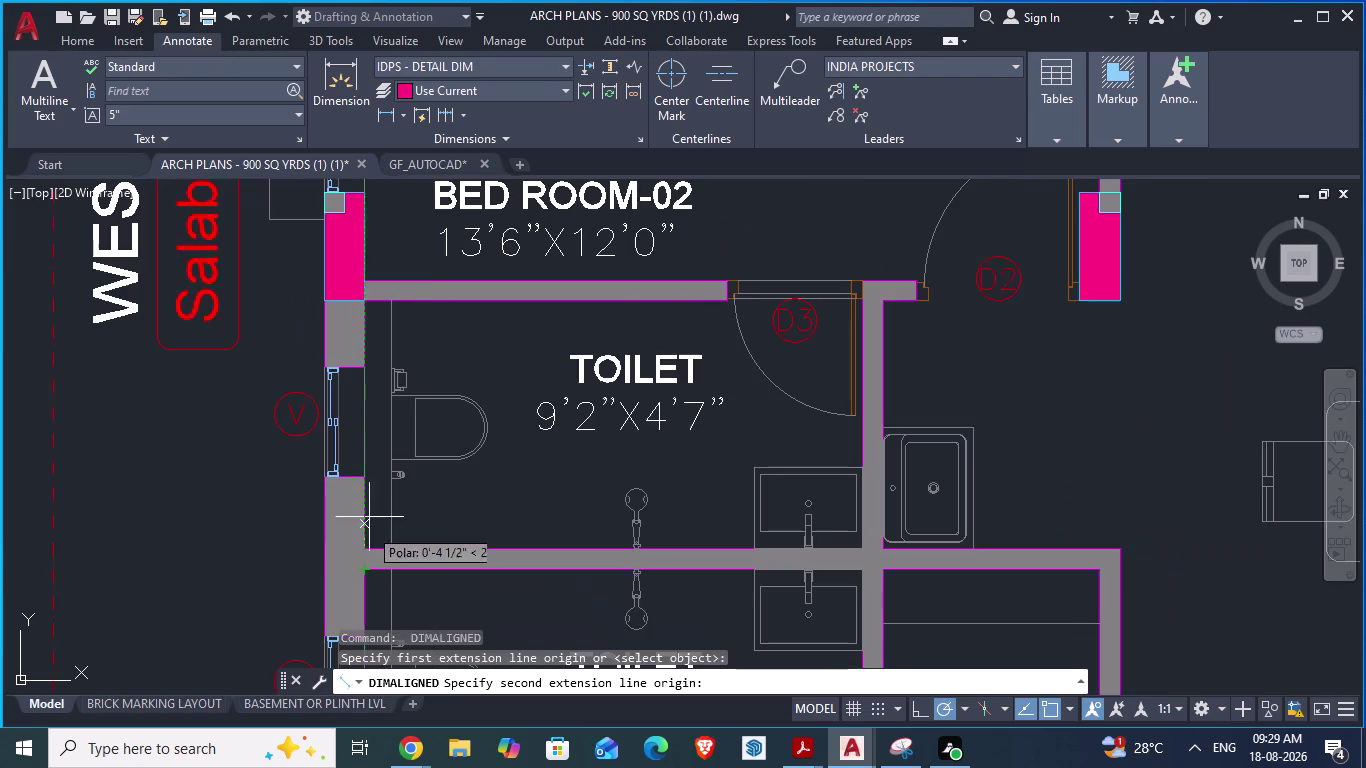
scroll(up, 3)
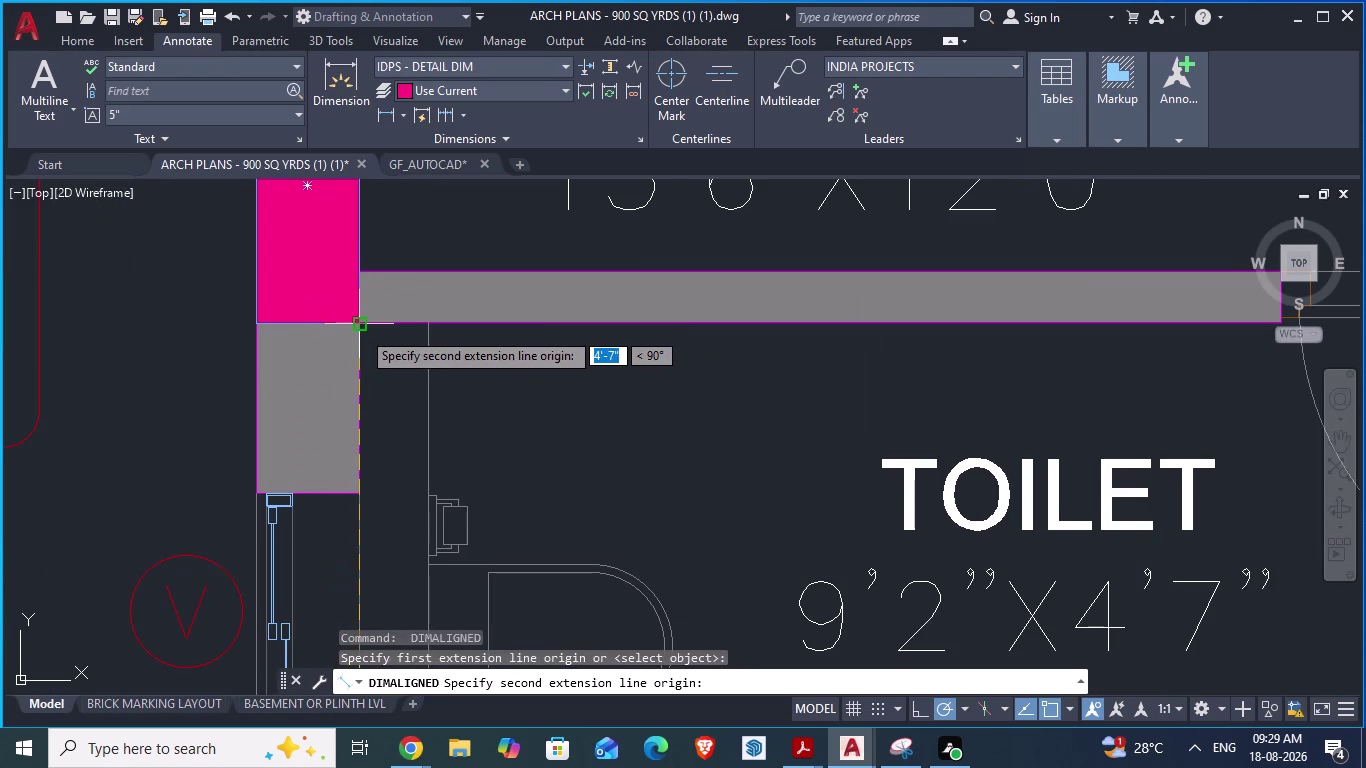
key(Escape)
scroll(down, 3)
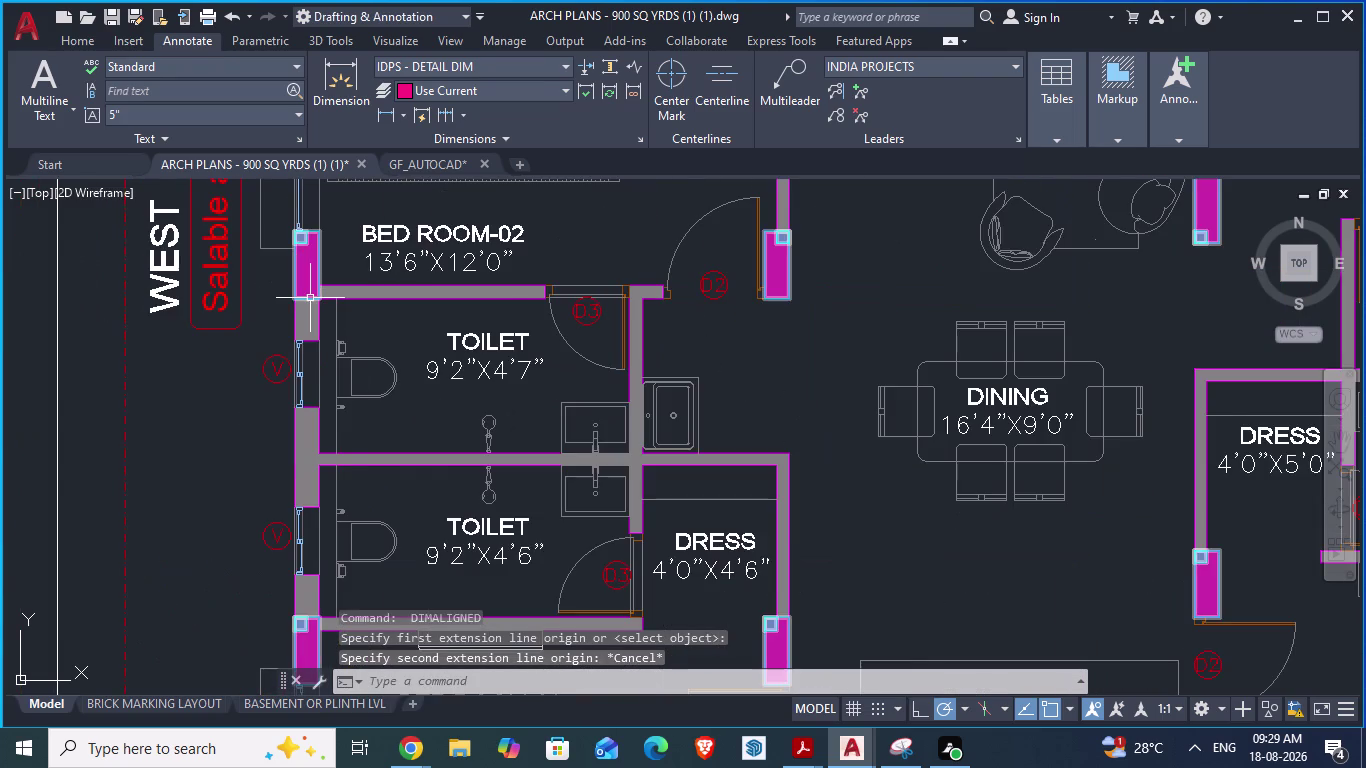
scroll(down, 3)
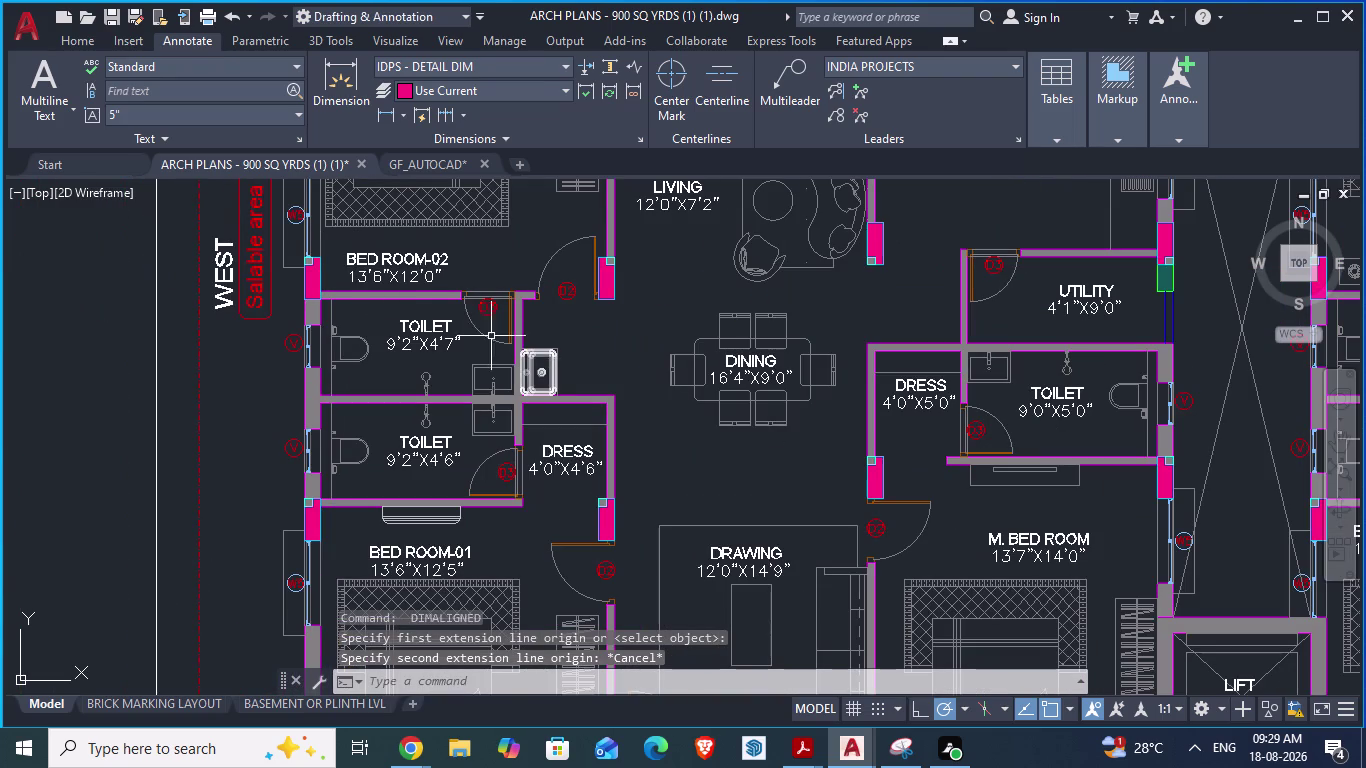
scroll(up, 3)
key(space)
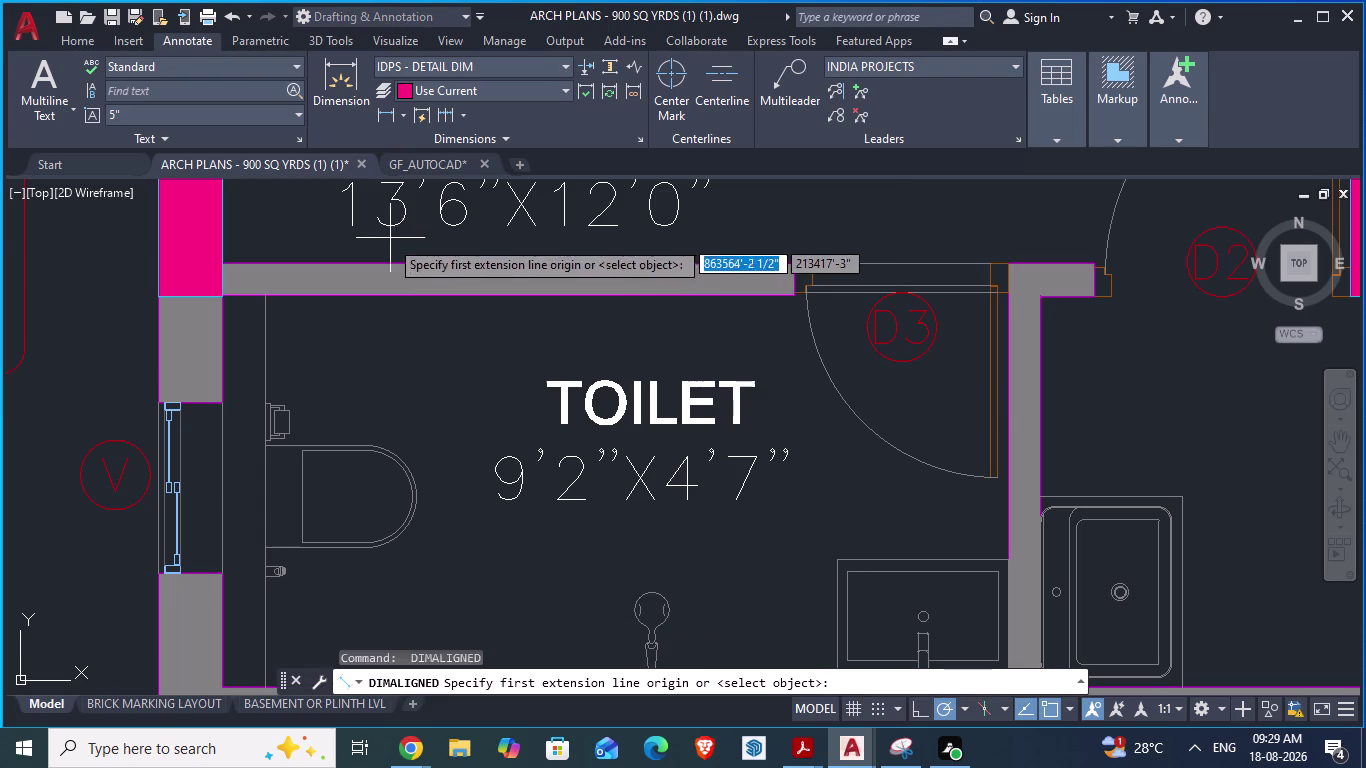
click(380, 268)
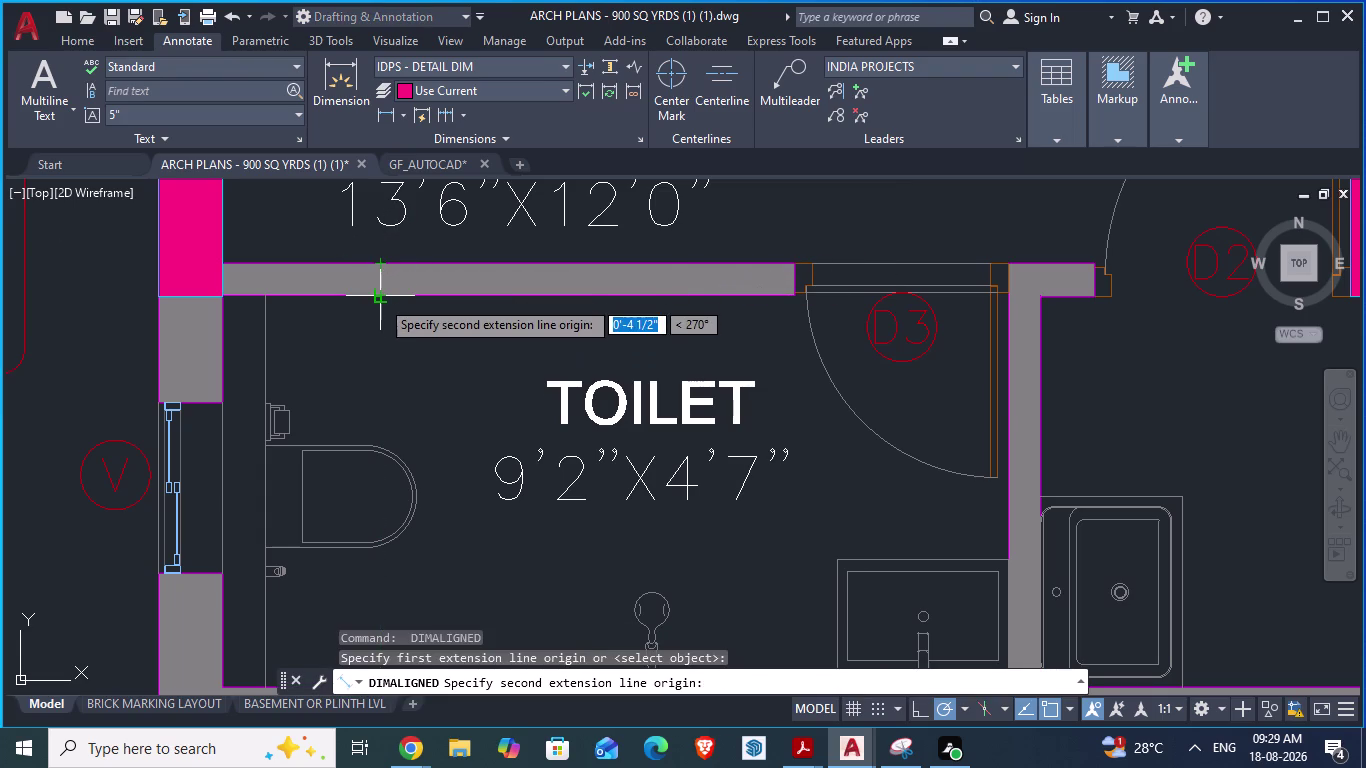
key(Escape)
scroll(down, 3)
scroll(up, 3)
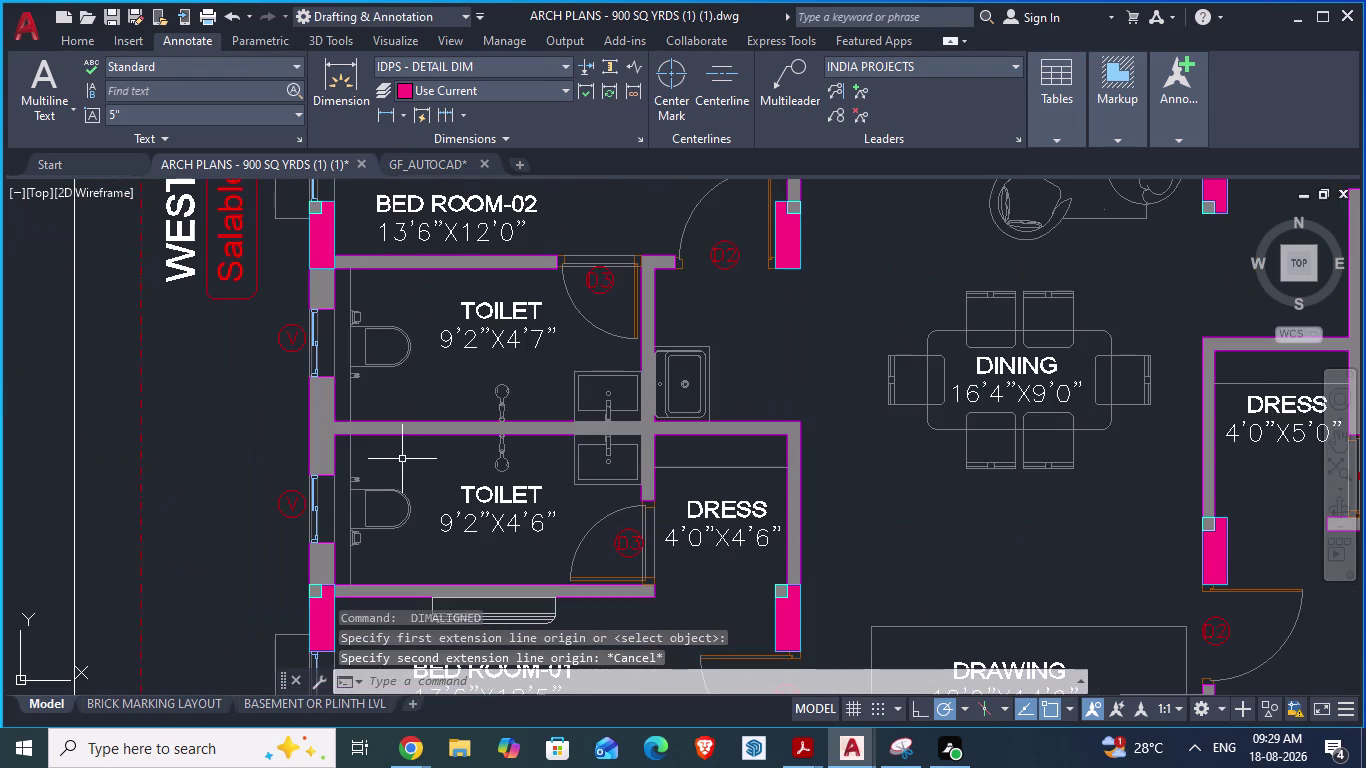
Measure the wall between toilets and the lower toilet wall, then switch to GF_AUTOCAD.
key(space)
click(402, 402)
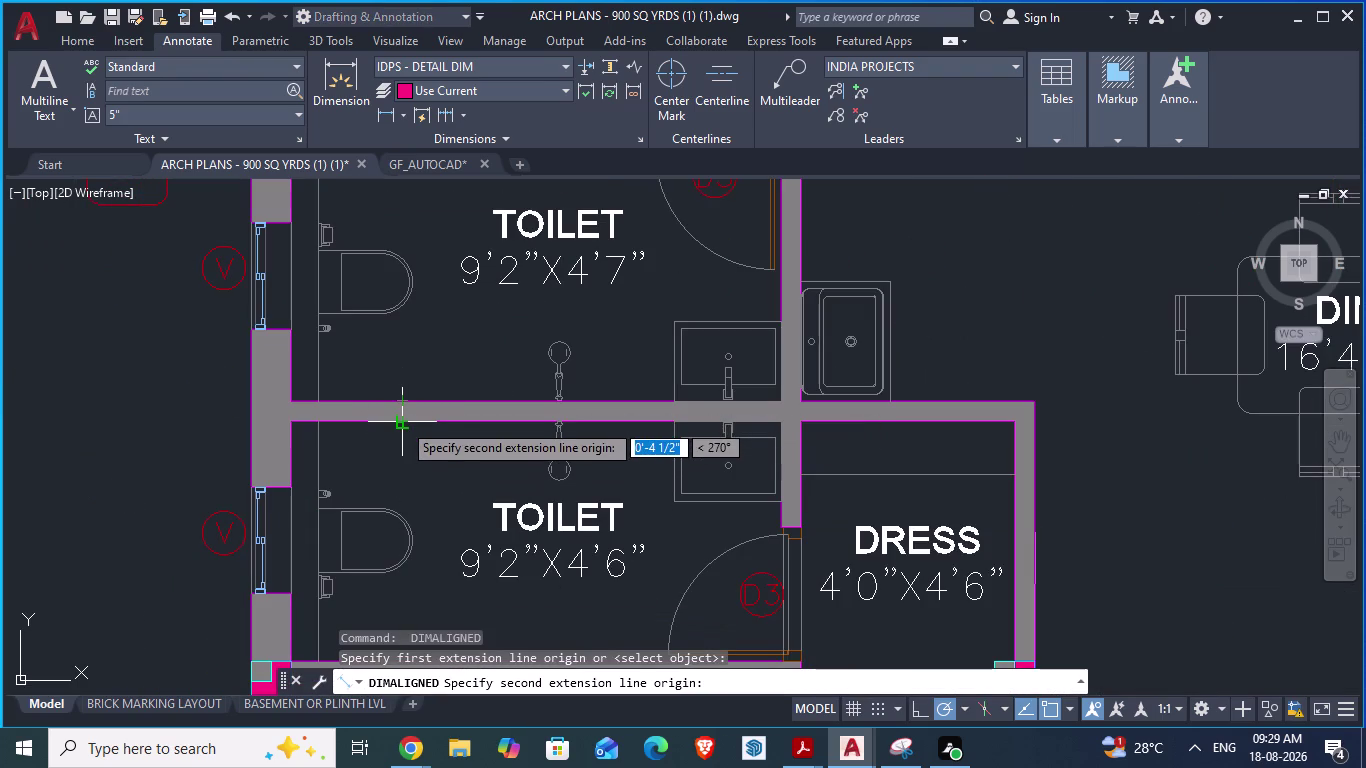
key(Escape)
scroll(down, 3)
scroll(up, 3)
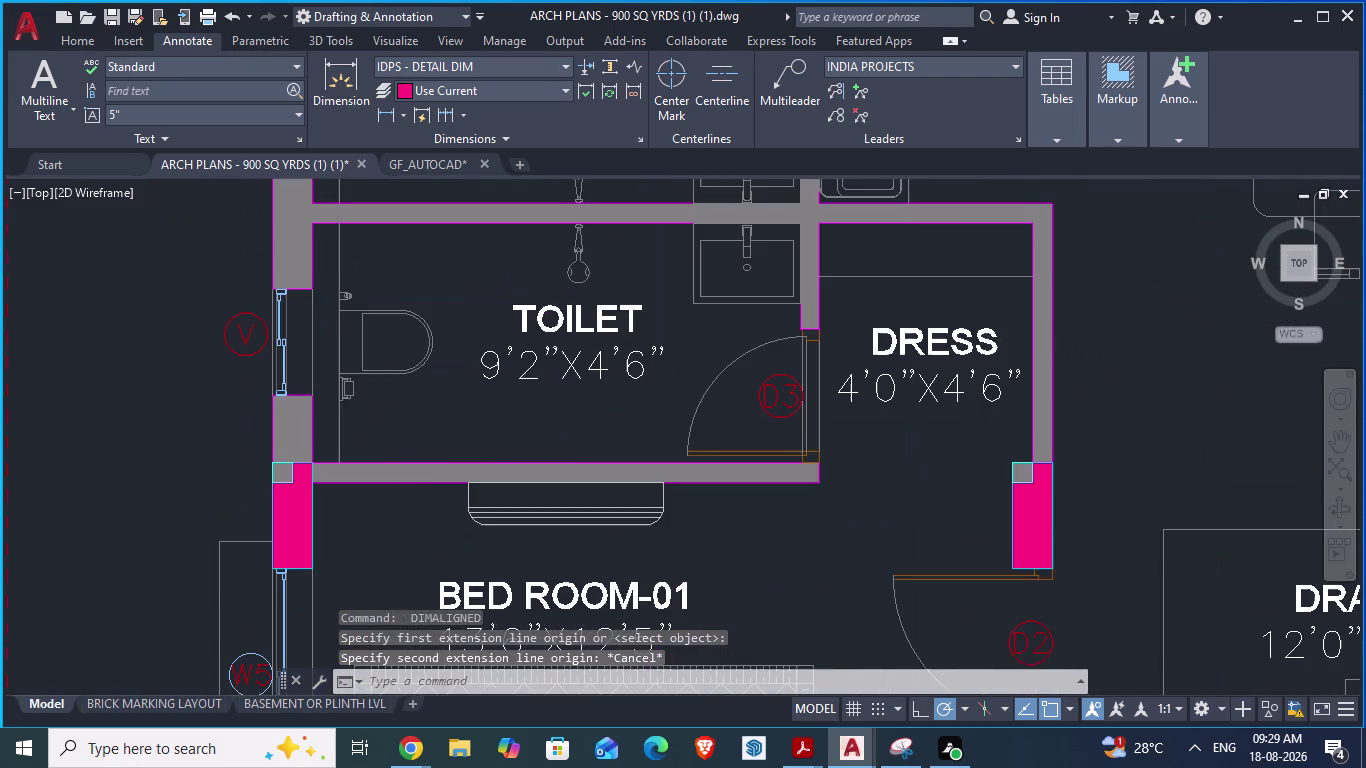
key(space)
click(399, 460)
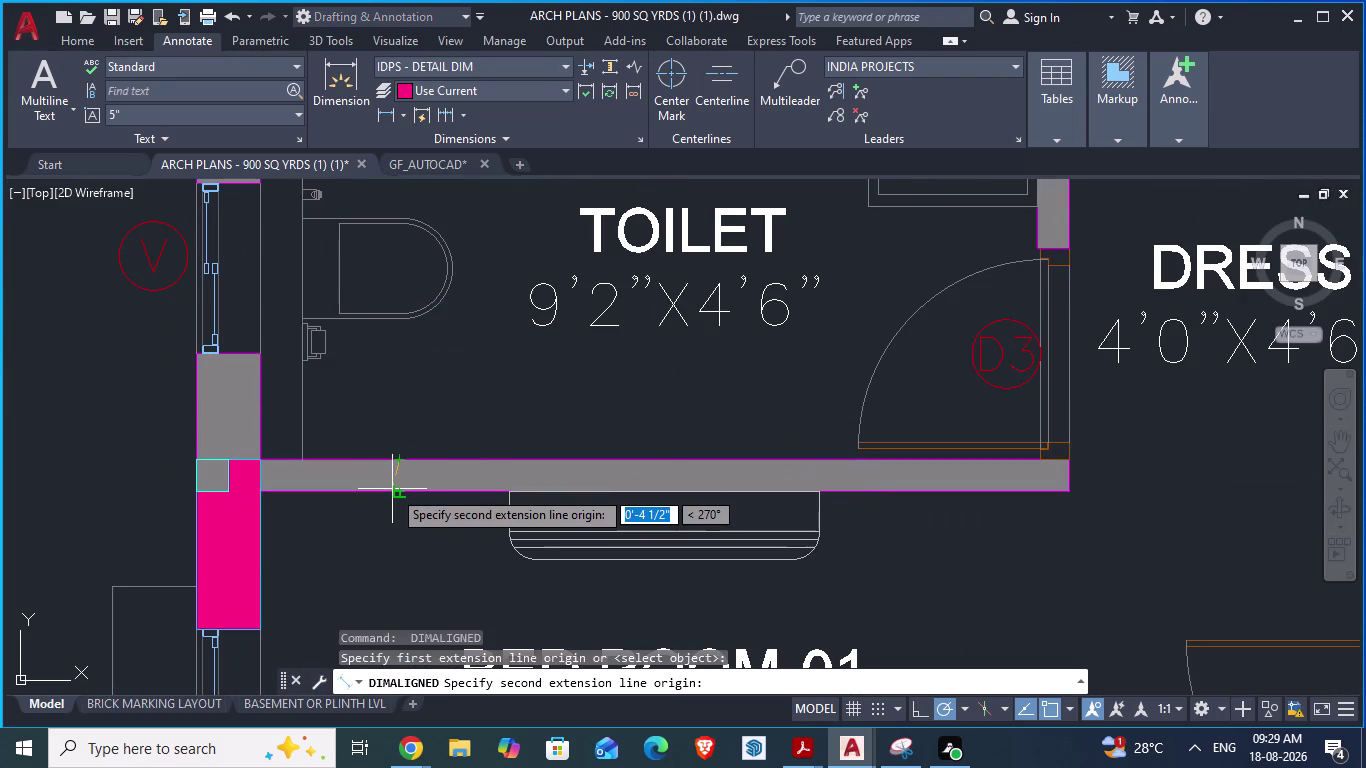
key(Escape)
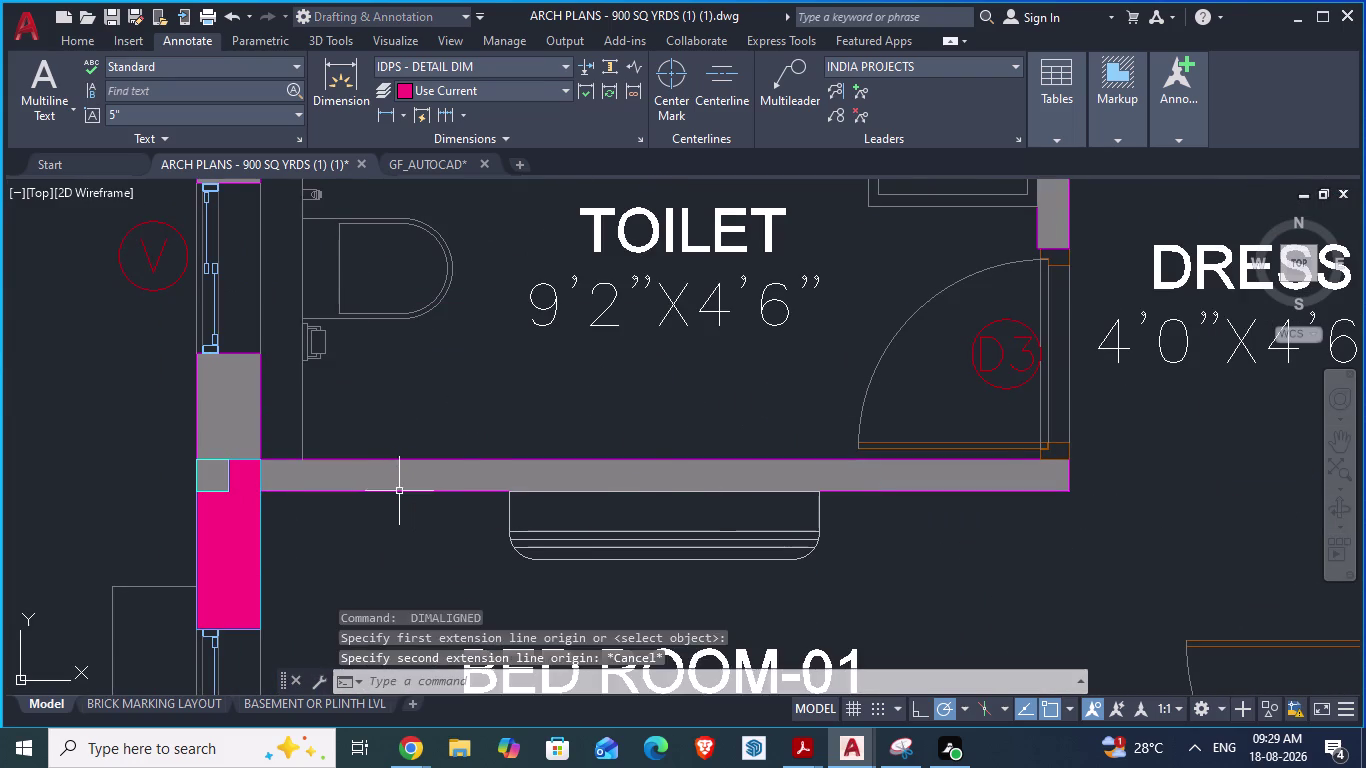
scroll(down, 3)
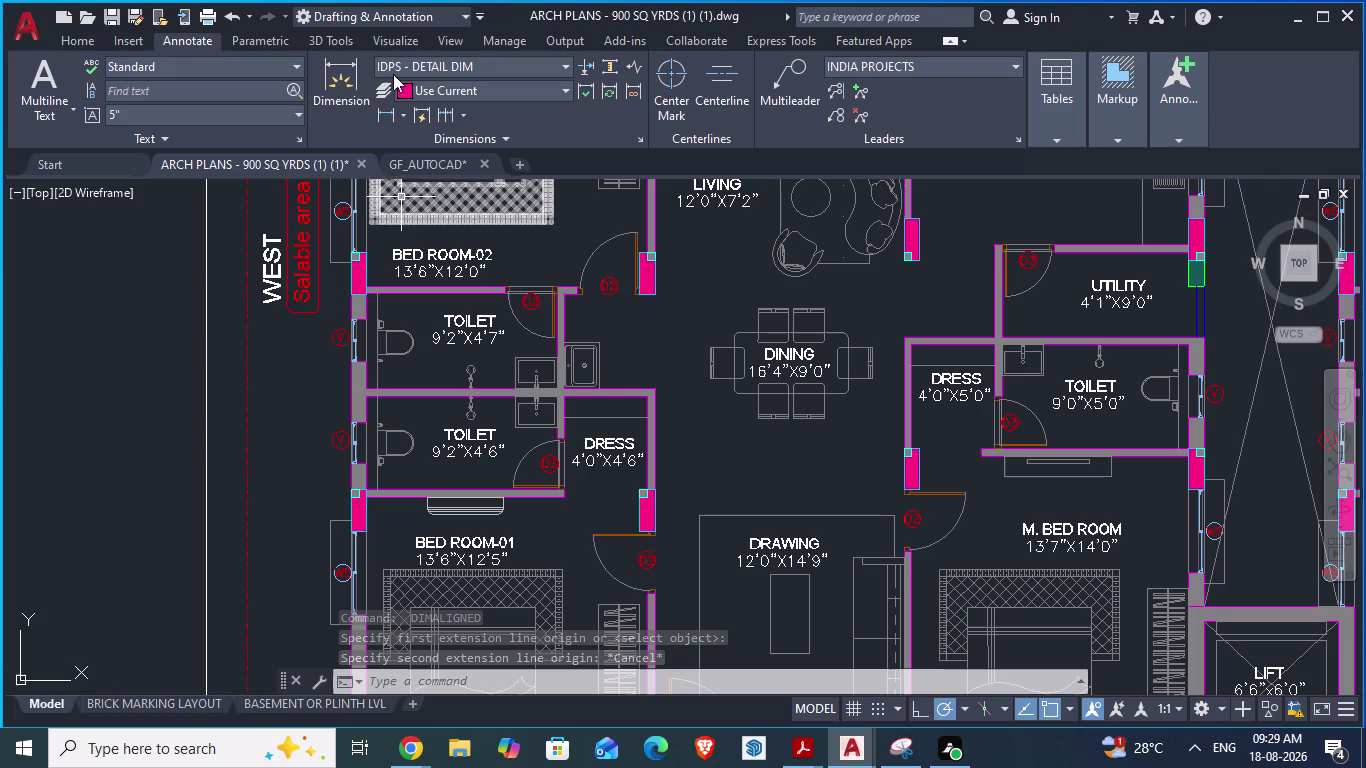
click(418, 163)
Look over the GF_AUTOCAD column grid, then return to the ARCH PLANS floor plan.
scroll(down, 3)
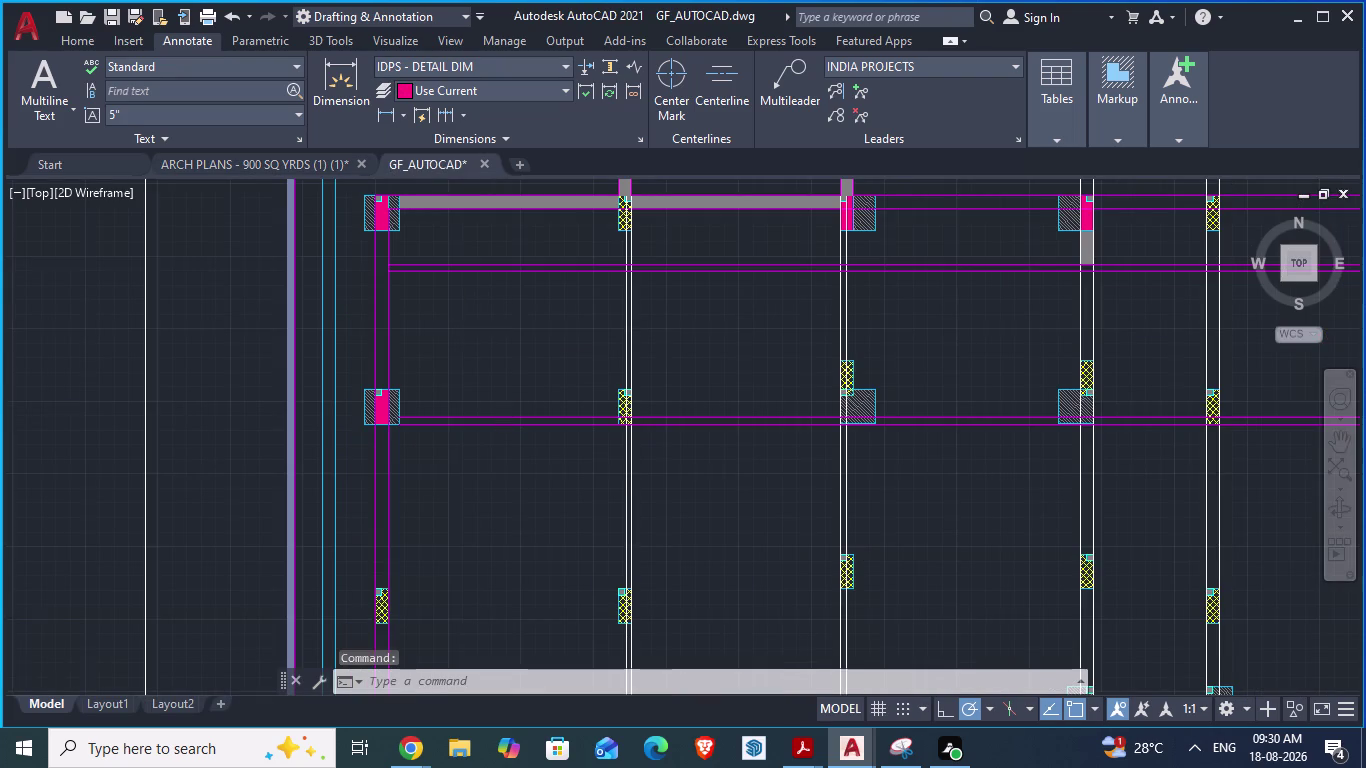
scroll(up, 3)
scroll(up, 3)
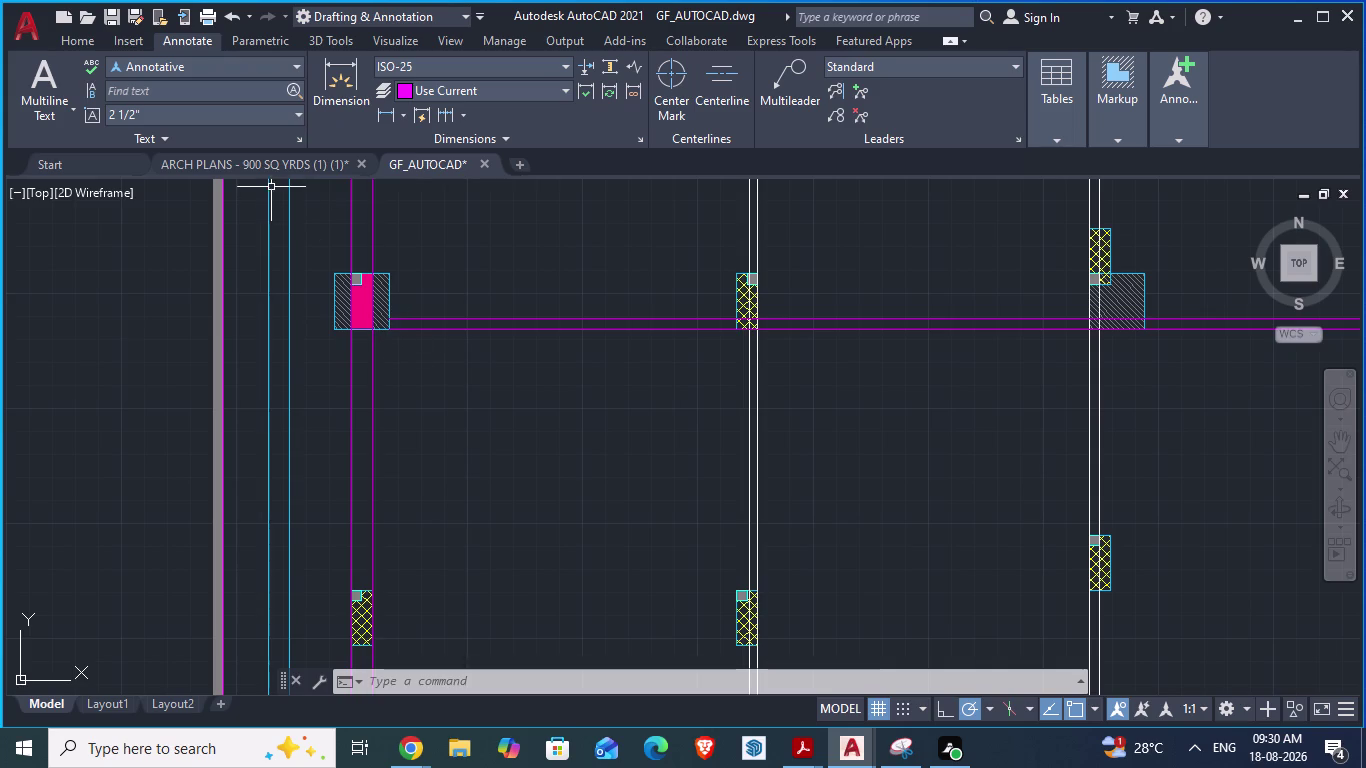
click(282, 159)
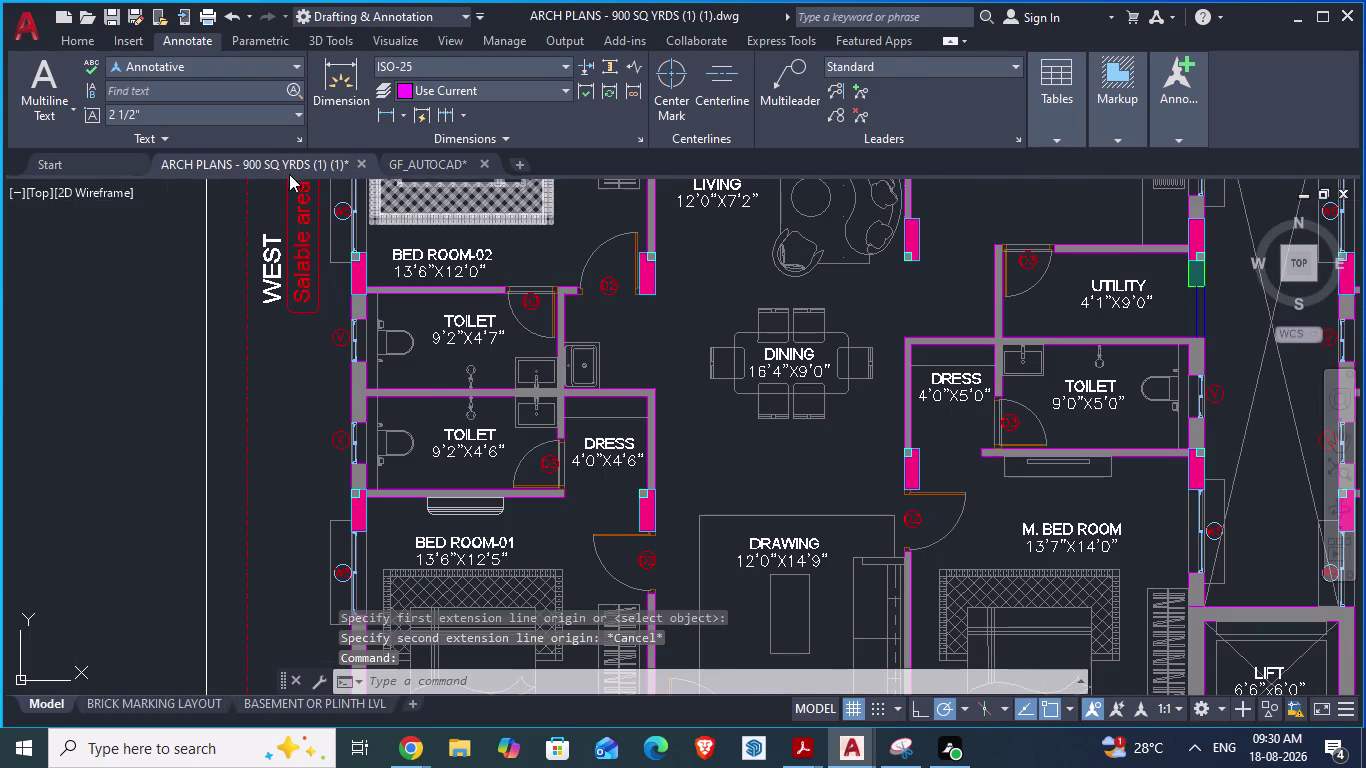
scroll(down, 3)
scroll(up, 3)
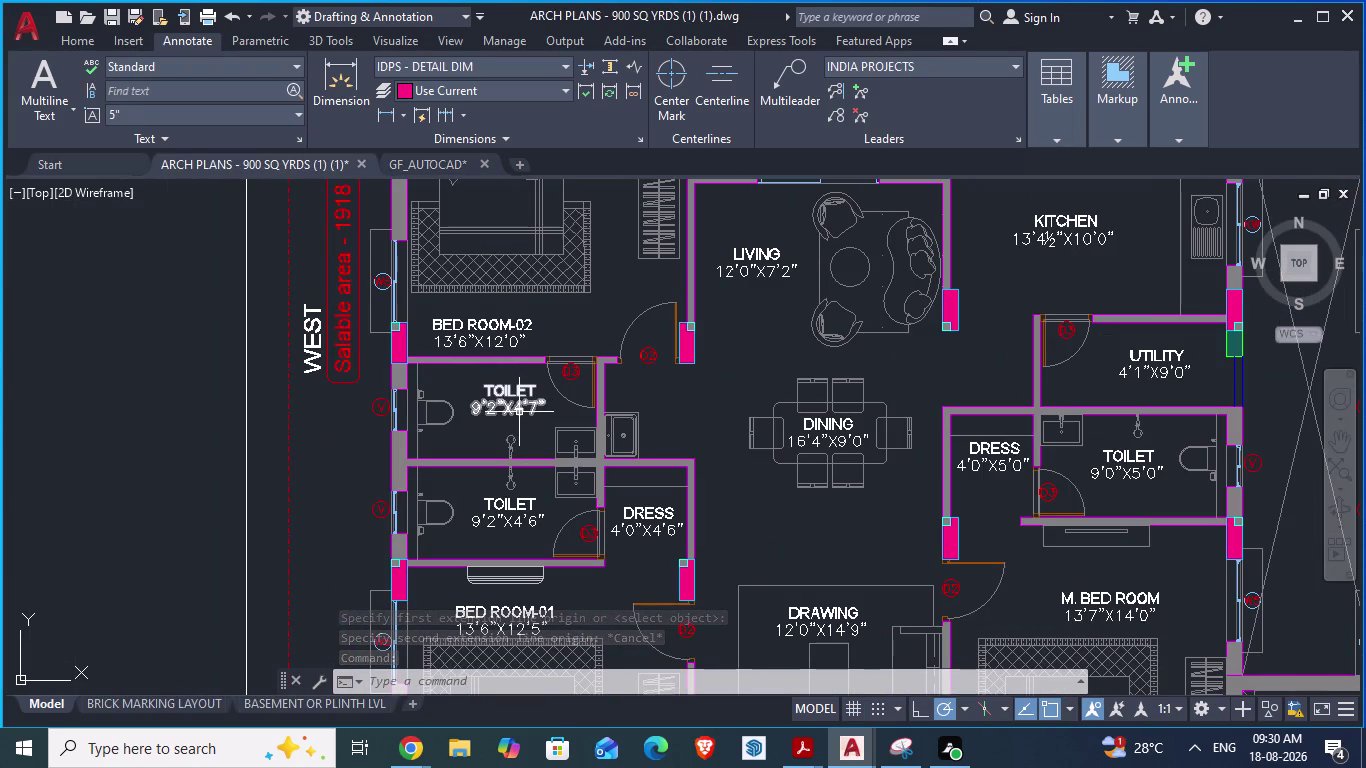
scroll(up, 3)
scroll(down, 3)
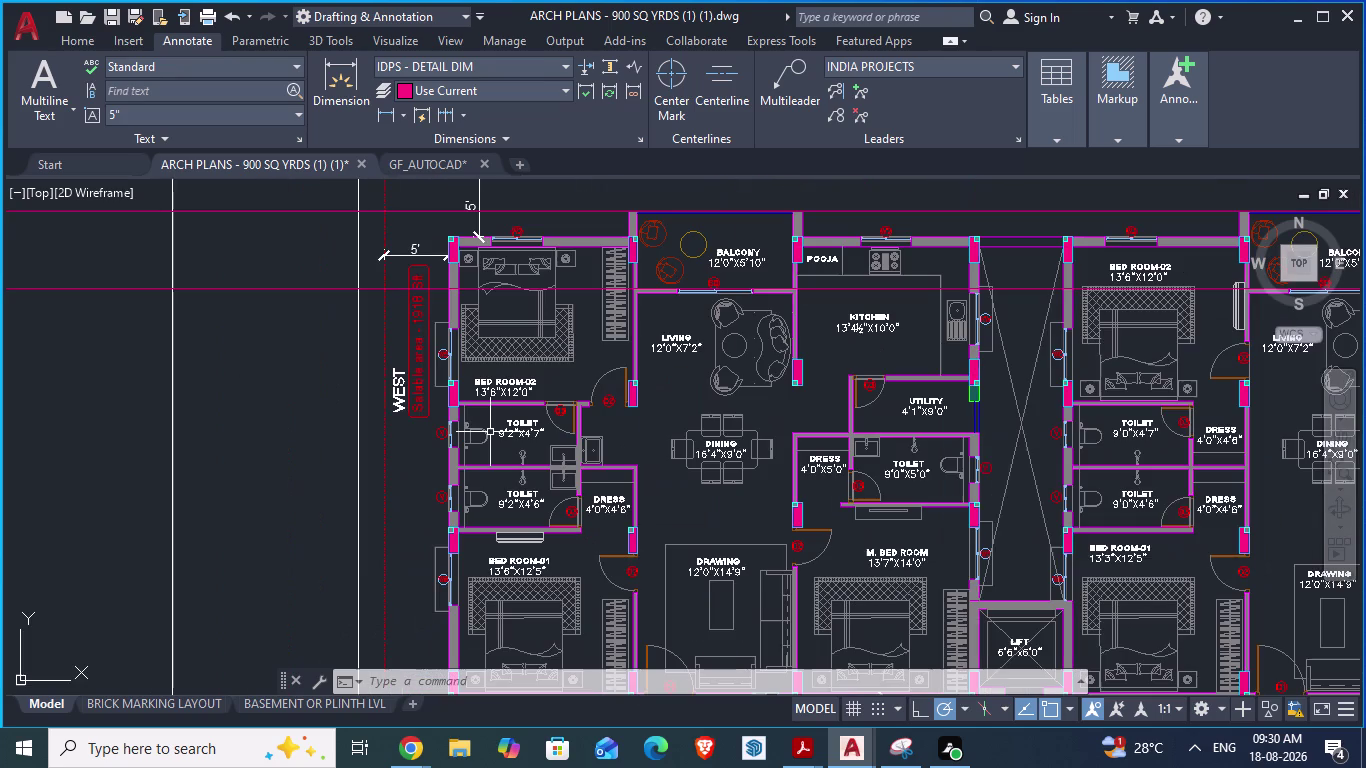
scroll(down, 3)
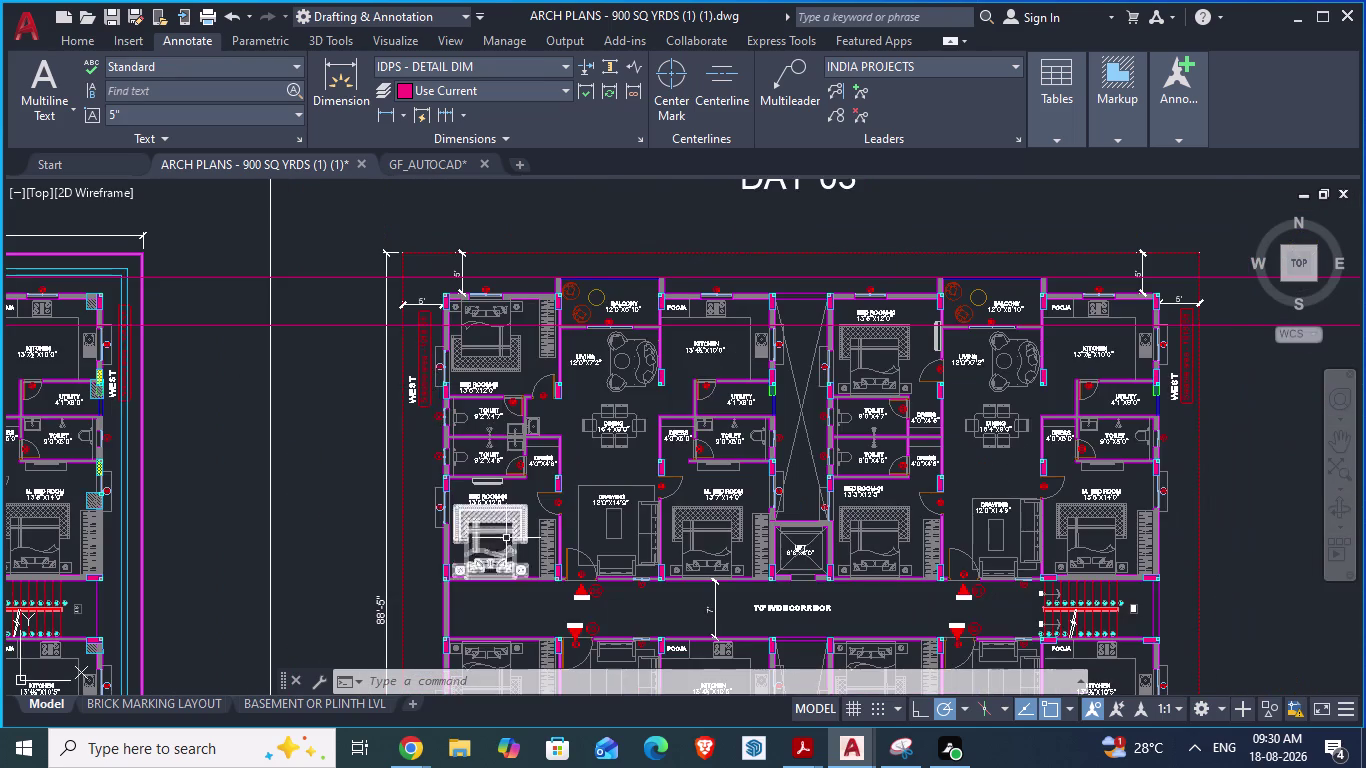
scroll(up, 3)
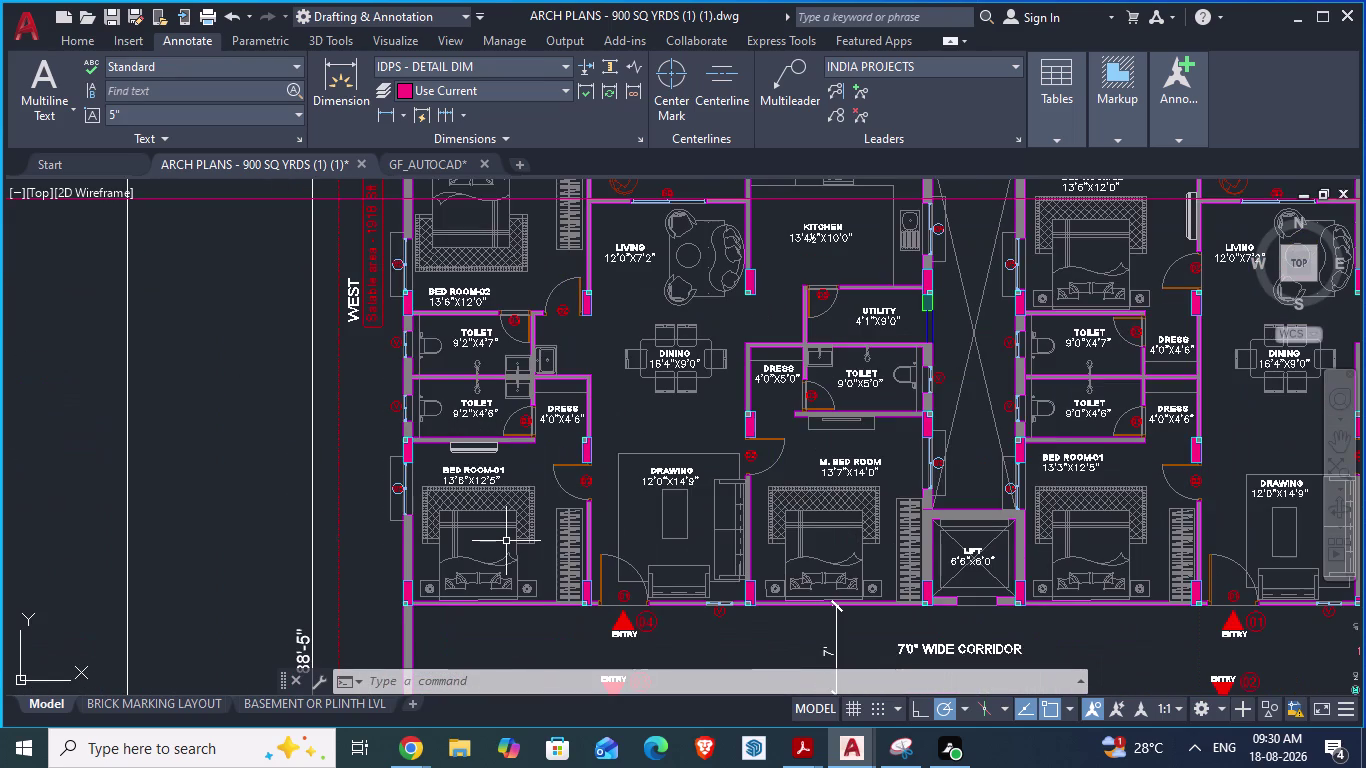
scroll(down, 3)
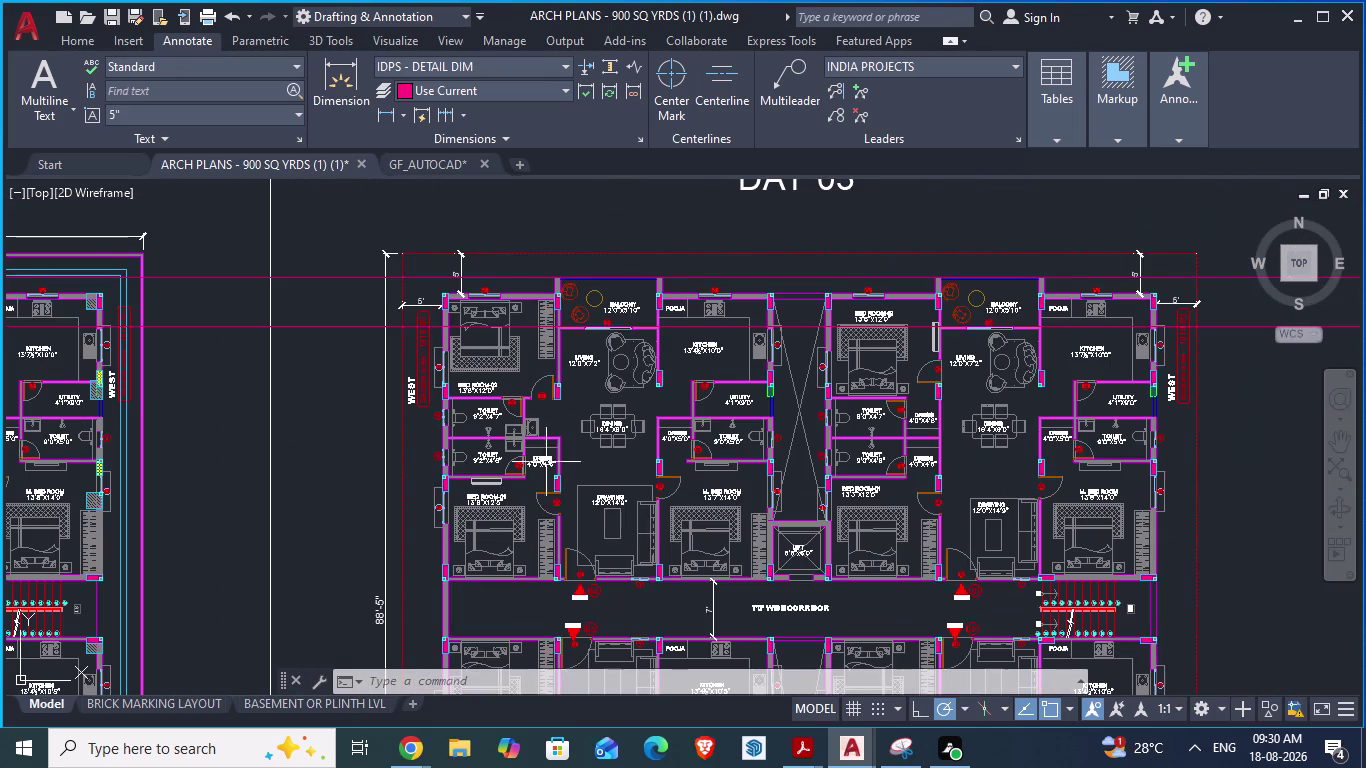
scroll(down, 3)
scroll(up, 3)
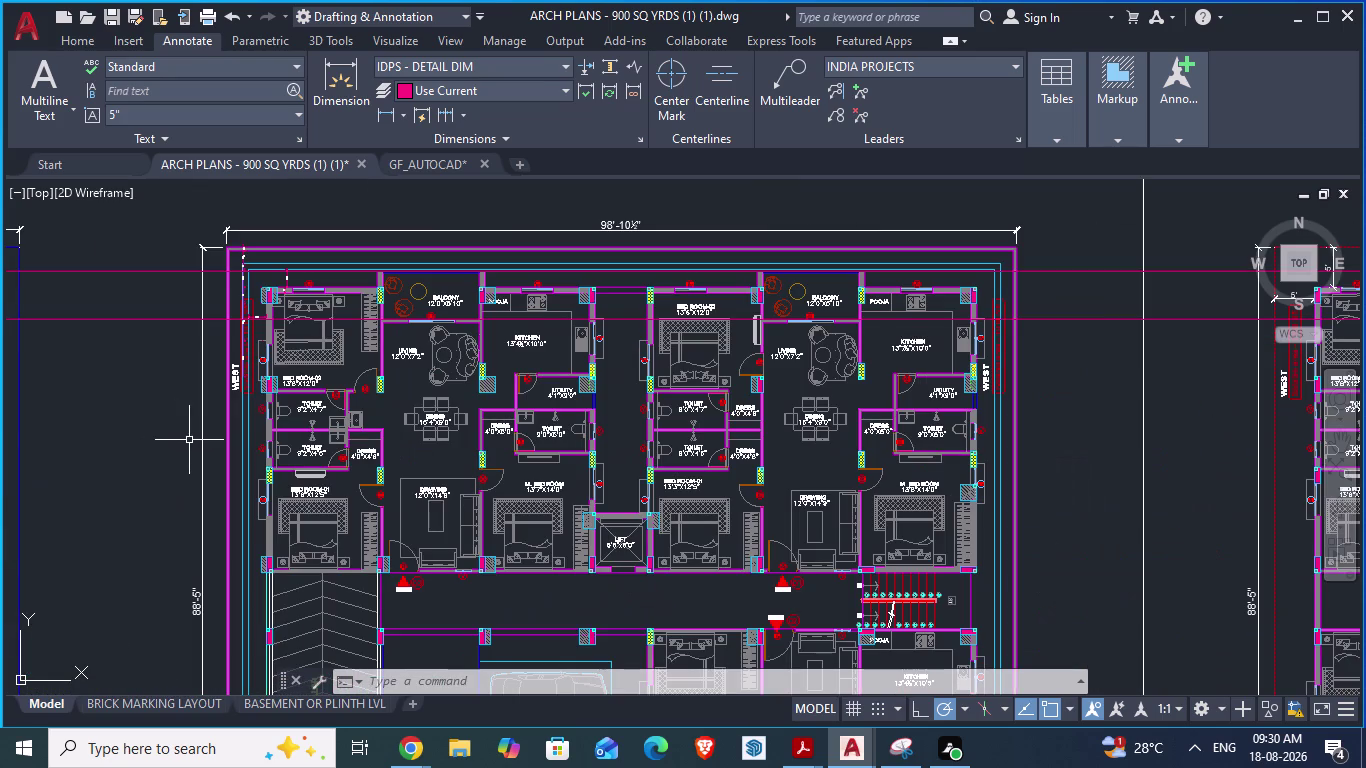
scroll(up, 3)
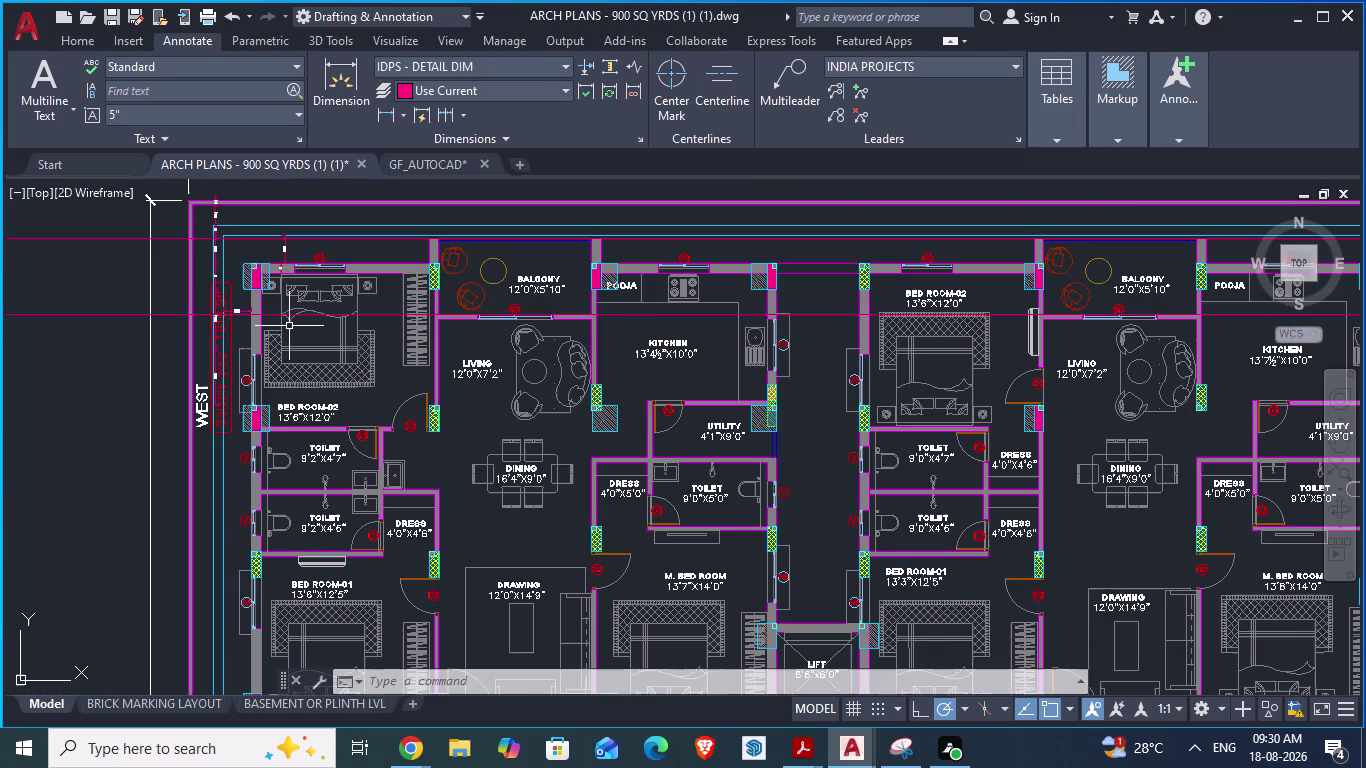
scroll(up, 3)
scroll(up, 3)
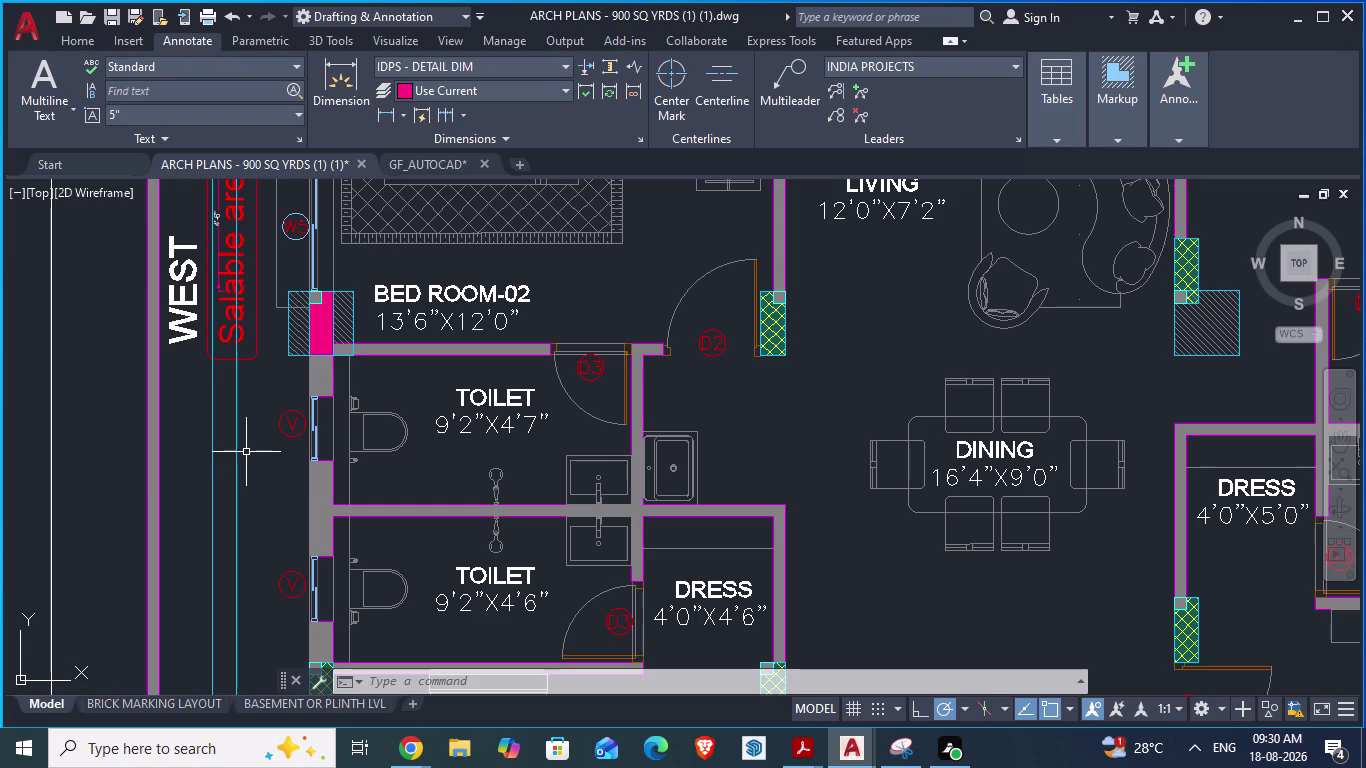
scroll(down, 3)
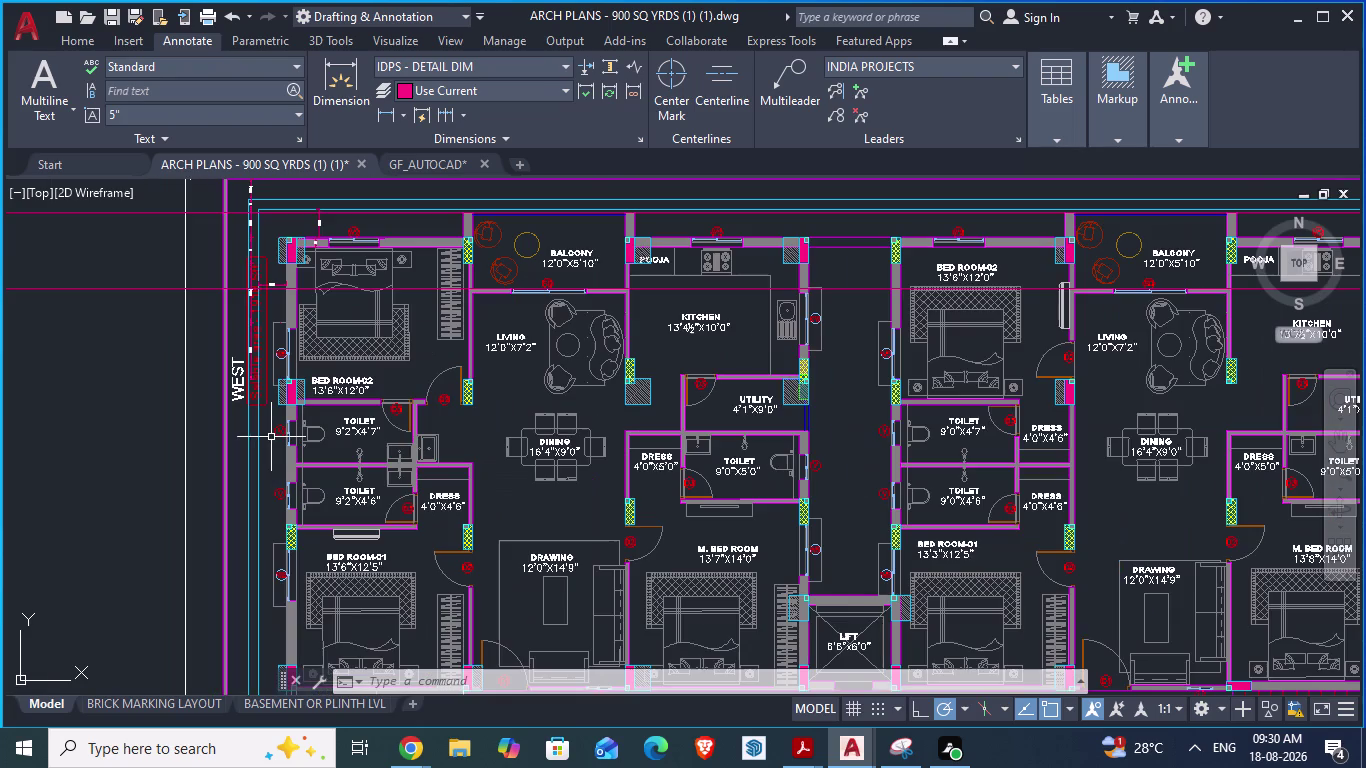
scroll(up, 3)
scroll(up, 3)
key(space)
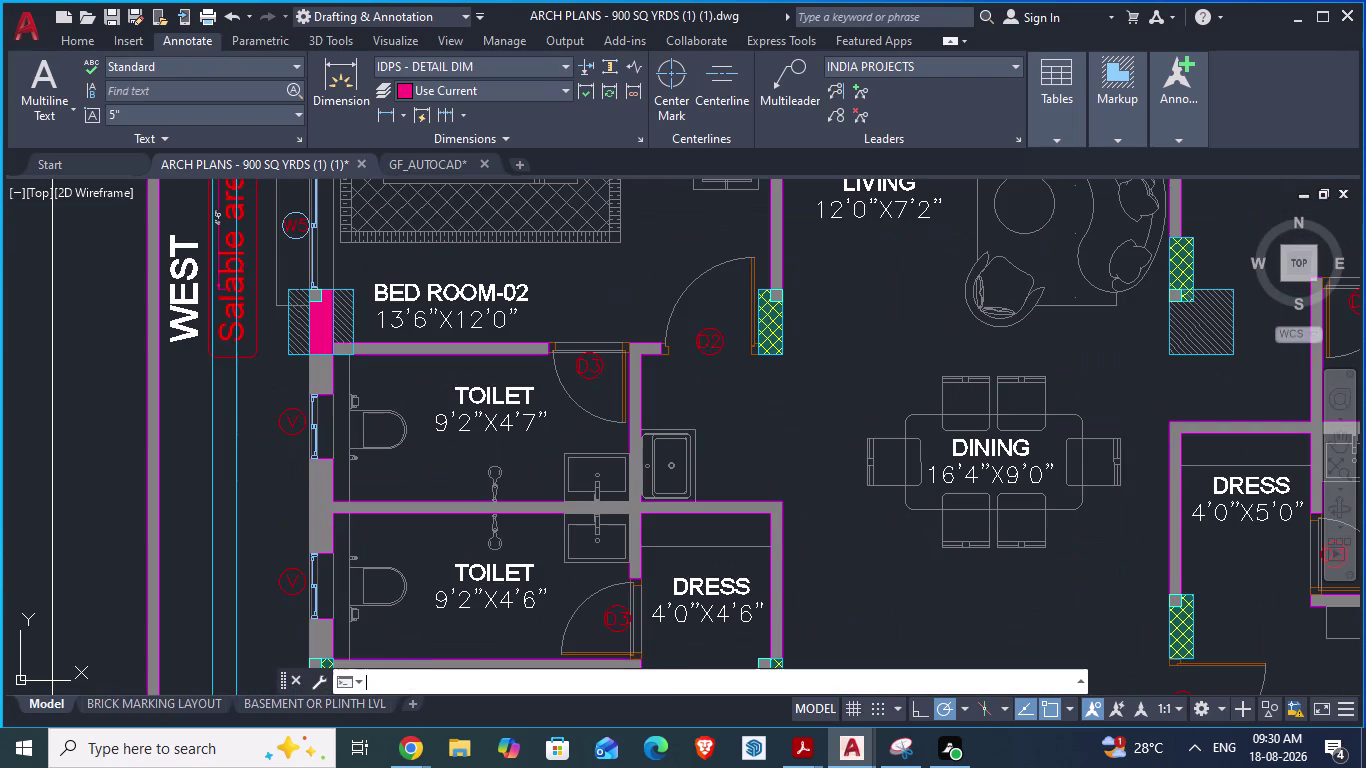
scroll(up, 3)
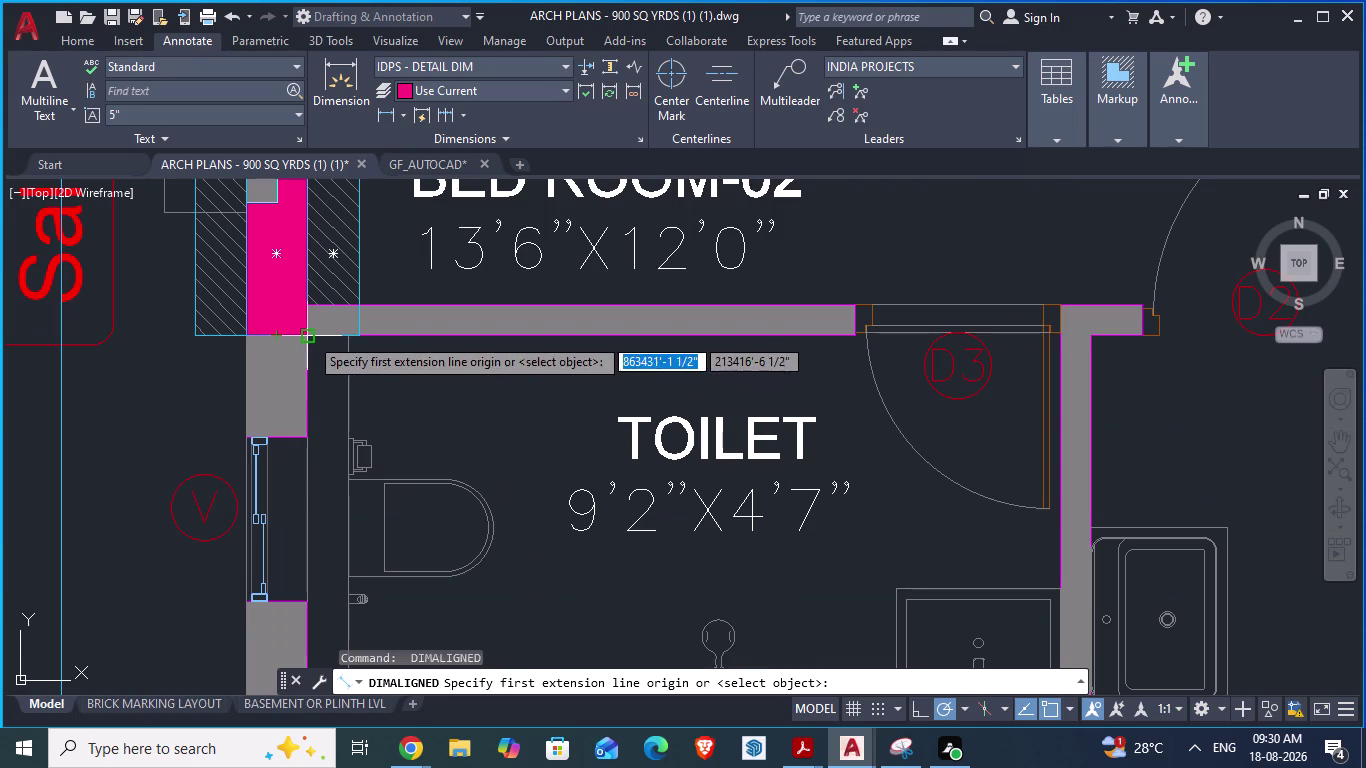
click(312, 336)
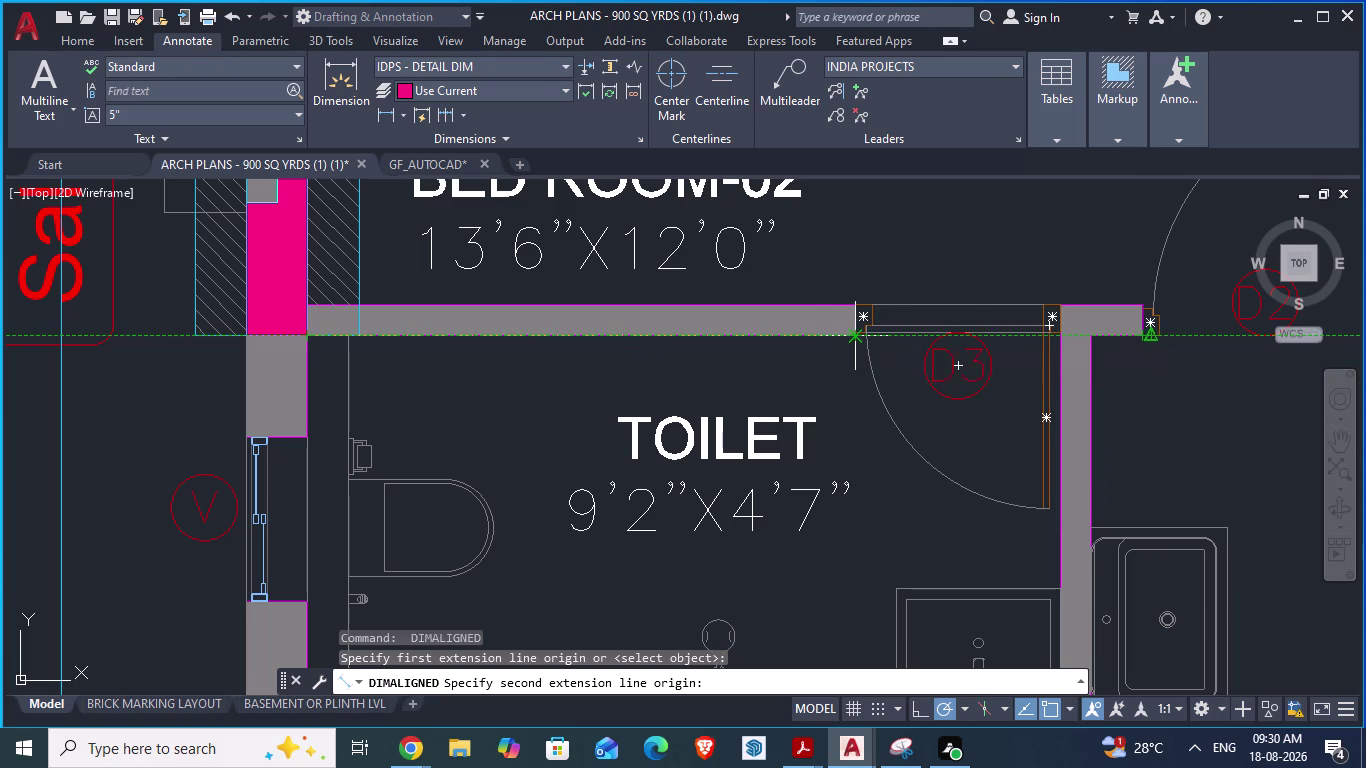
key(Escape)
scroll(down, 3)
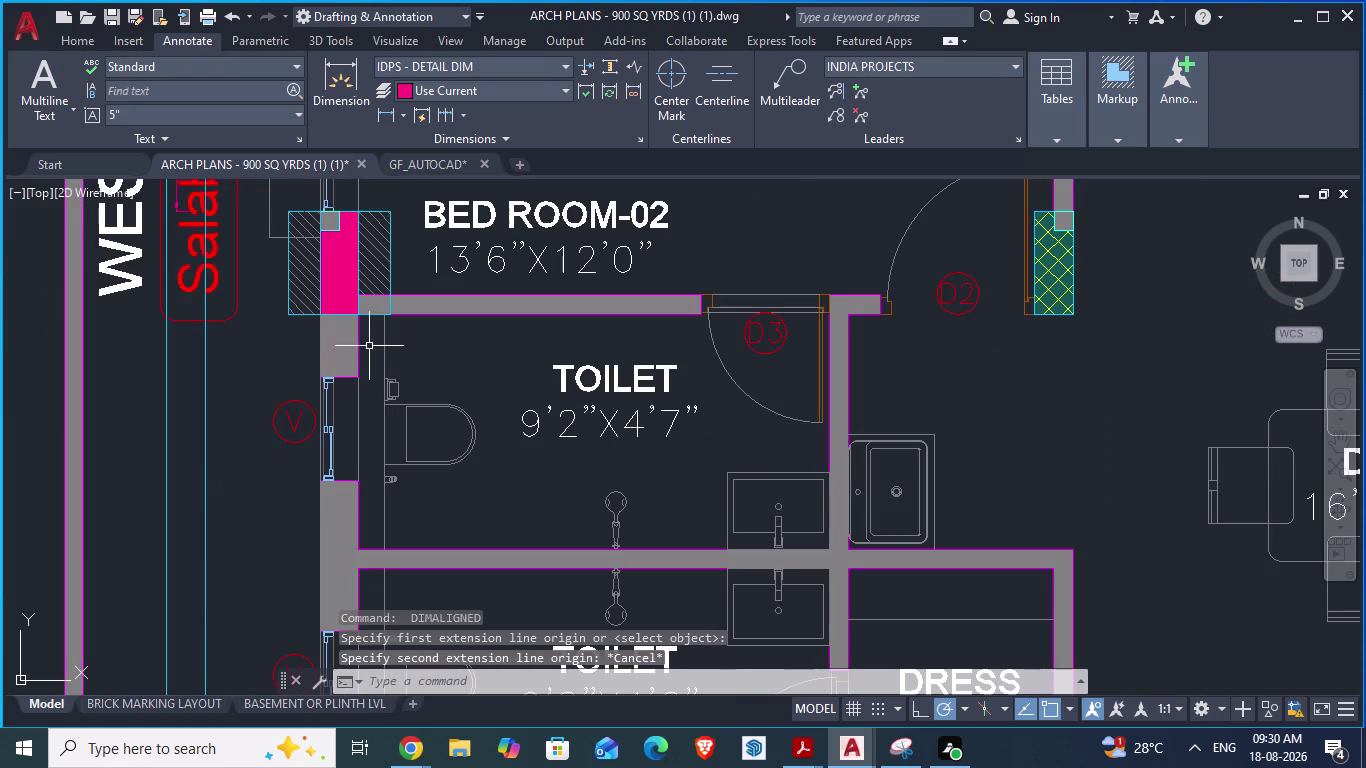
key(space)
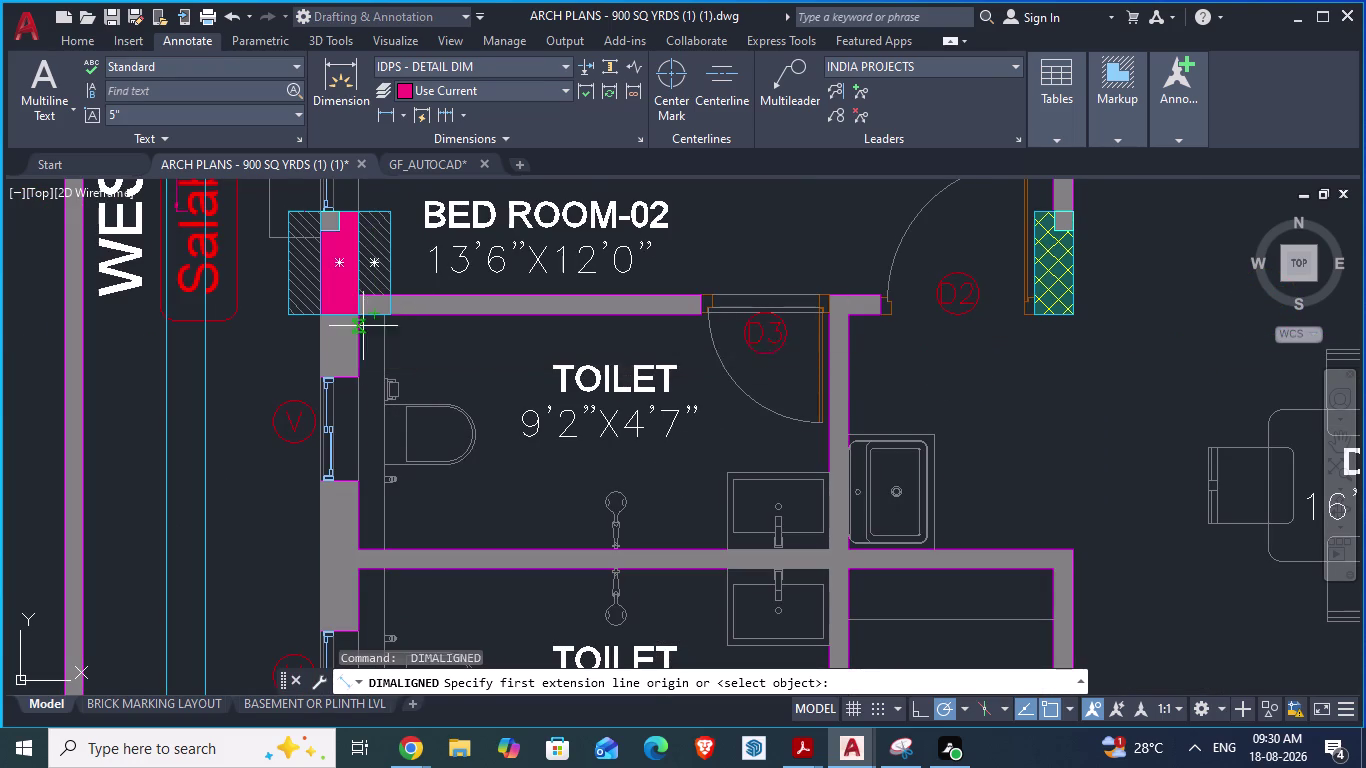
click(363, 321)
scroll(down, 3)
scroll(up, 3)
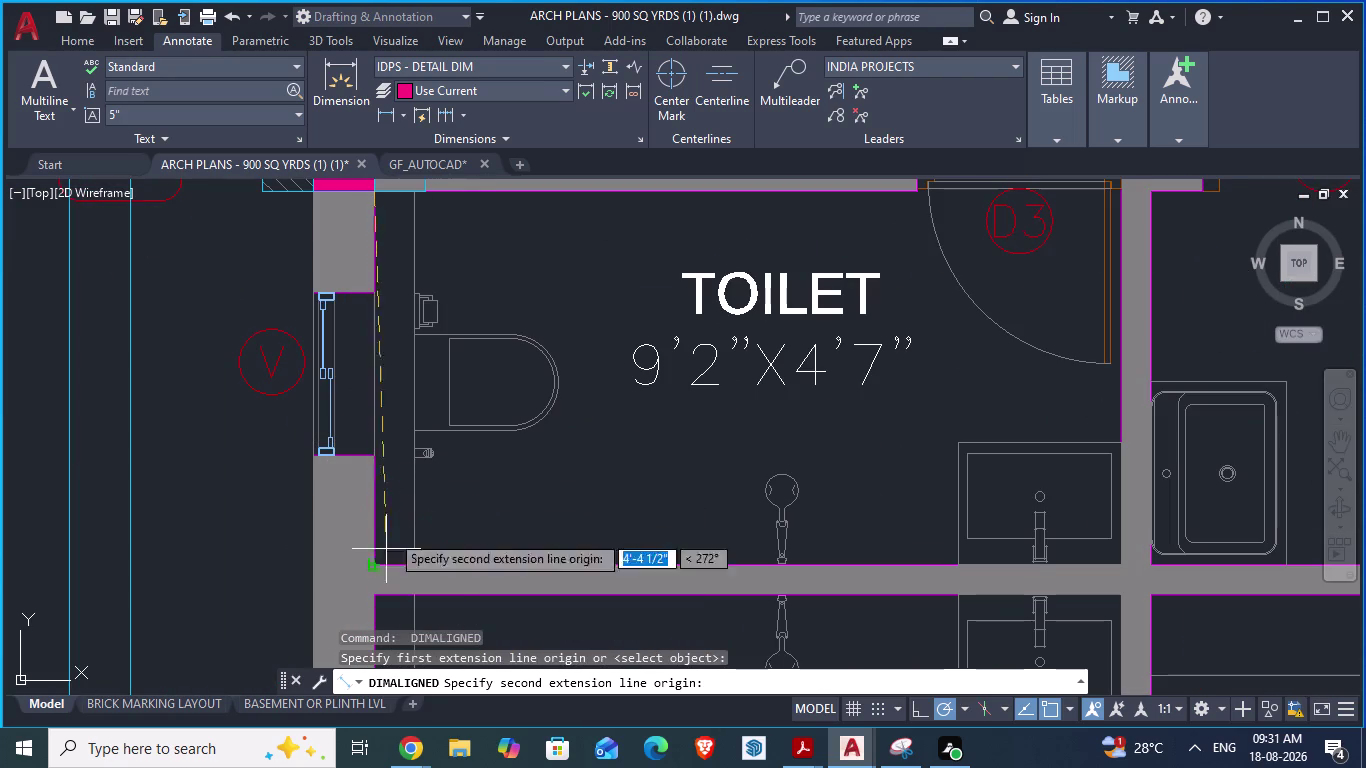
scroll(down, 3)
key(Escape)
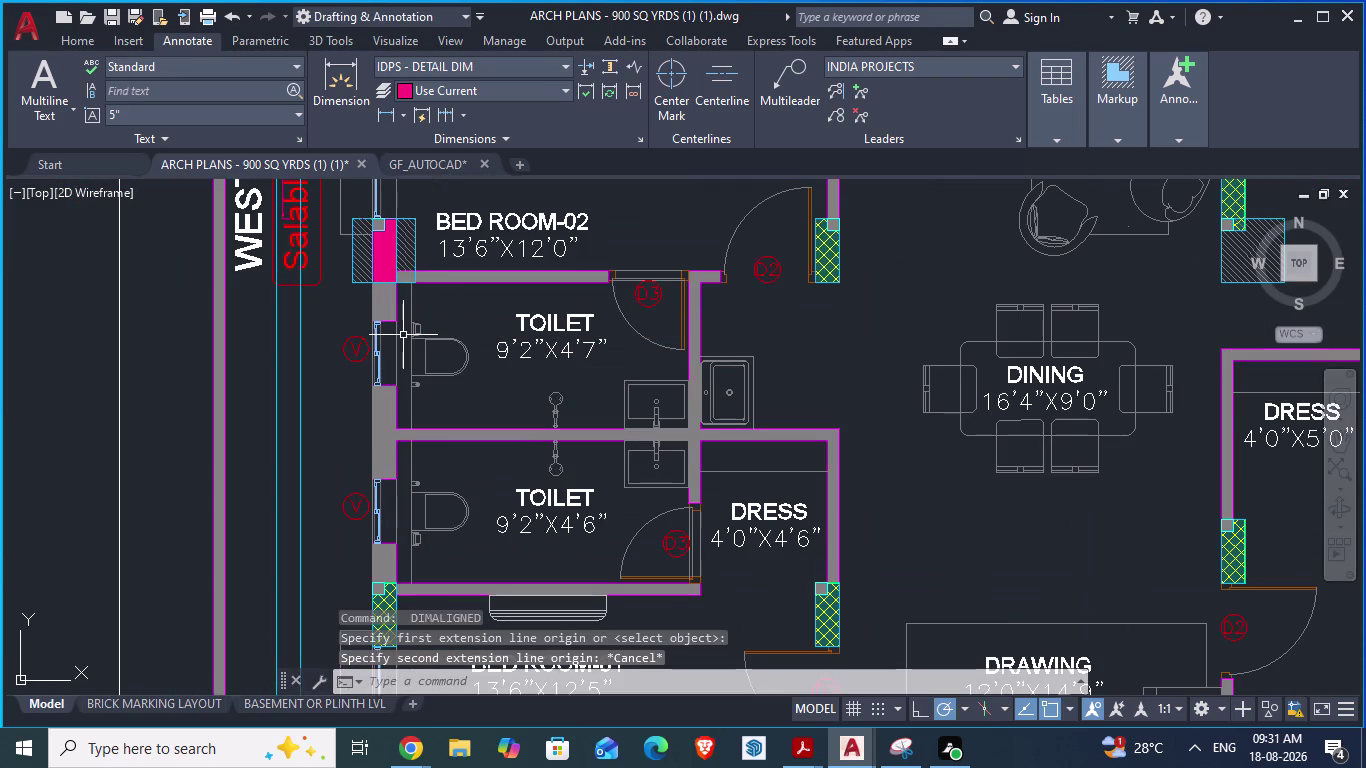
key(space)
scroll(up, 3)
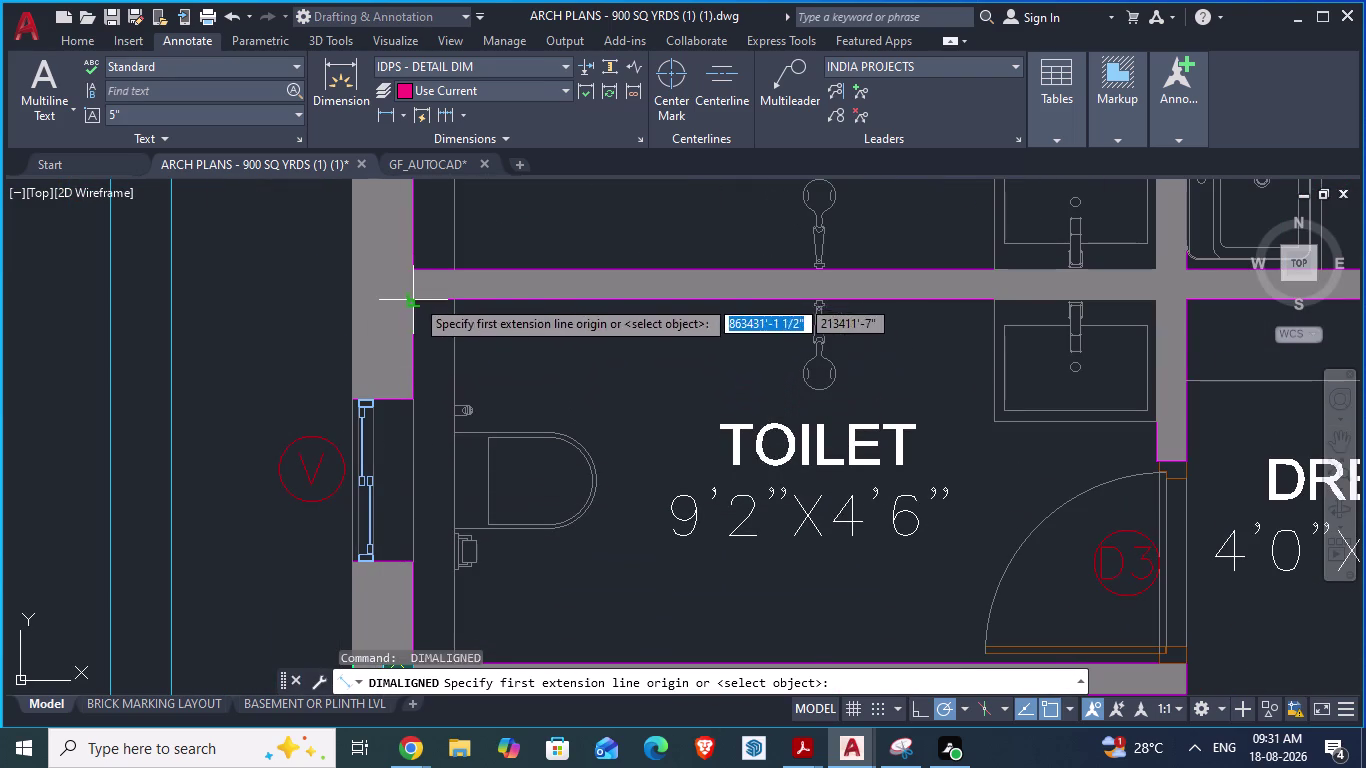
click(416, 299)
scroll(down, 3)
scroll(up, 3)
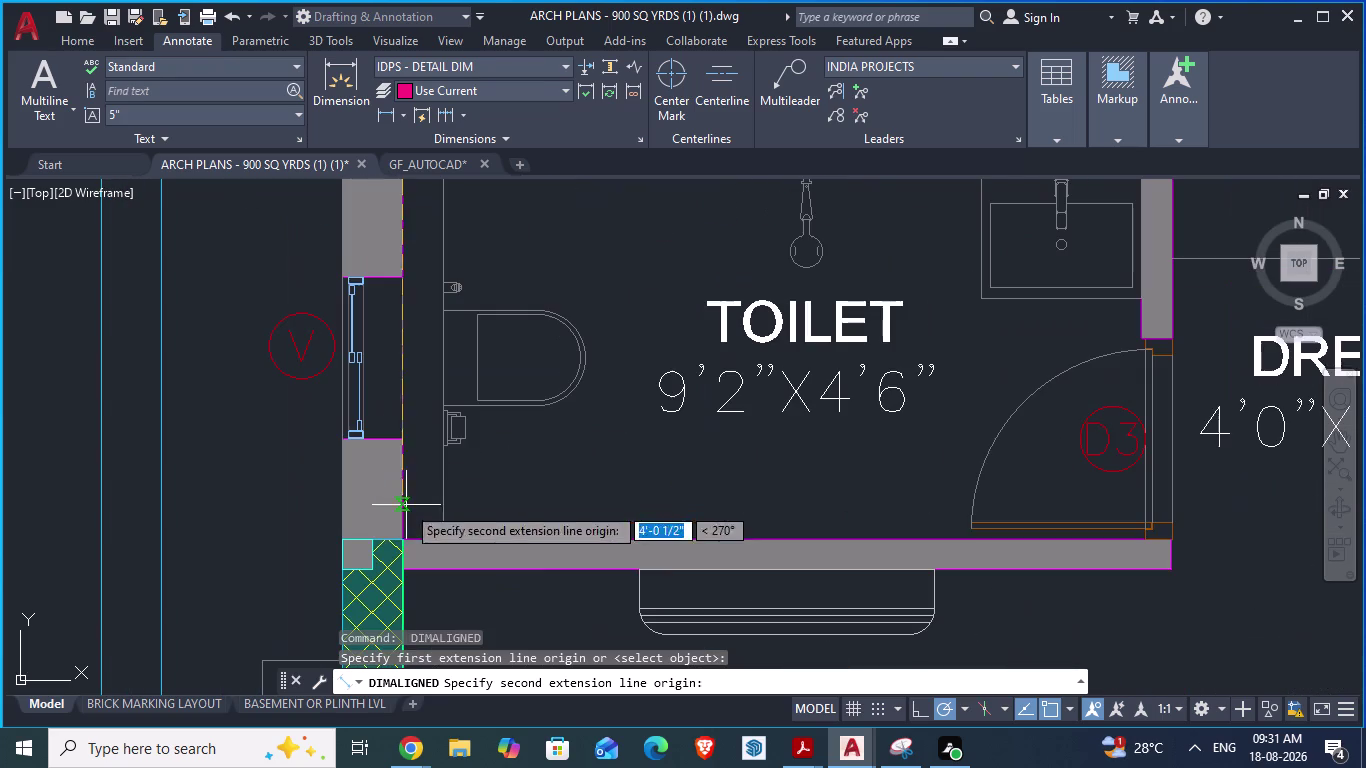
key(Escape)
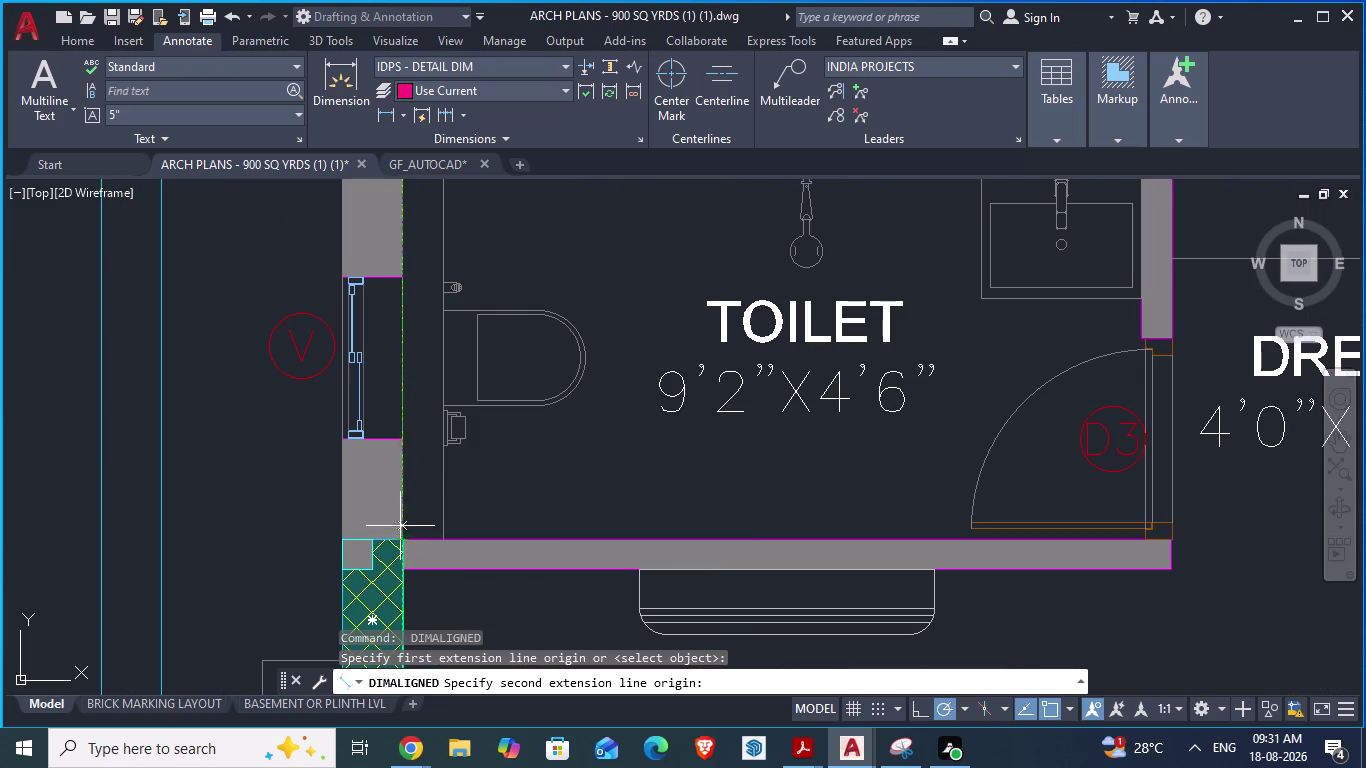
scroll(down, 3)
In GF_AUTOCAD, start a line below the pink column and cancel it.
click(436, 158)
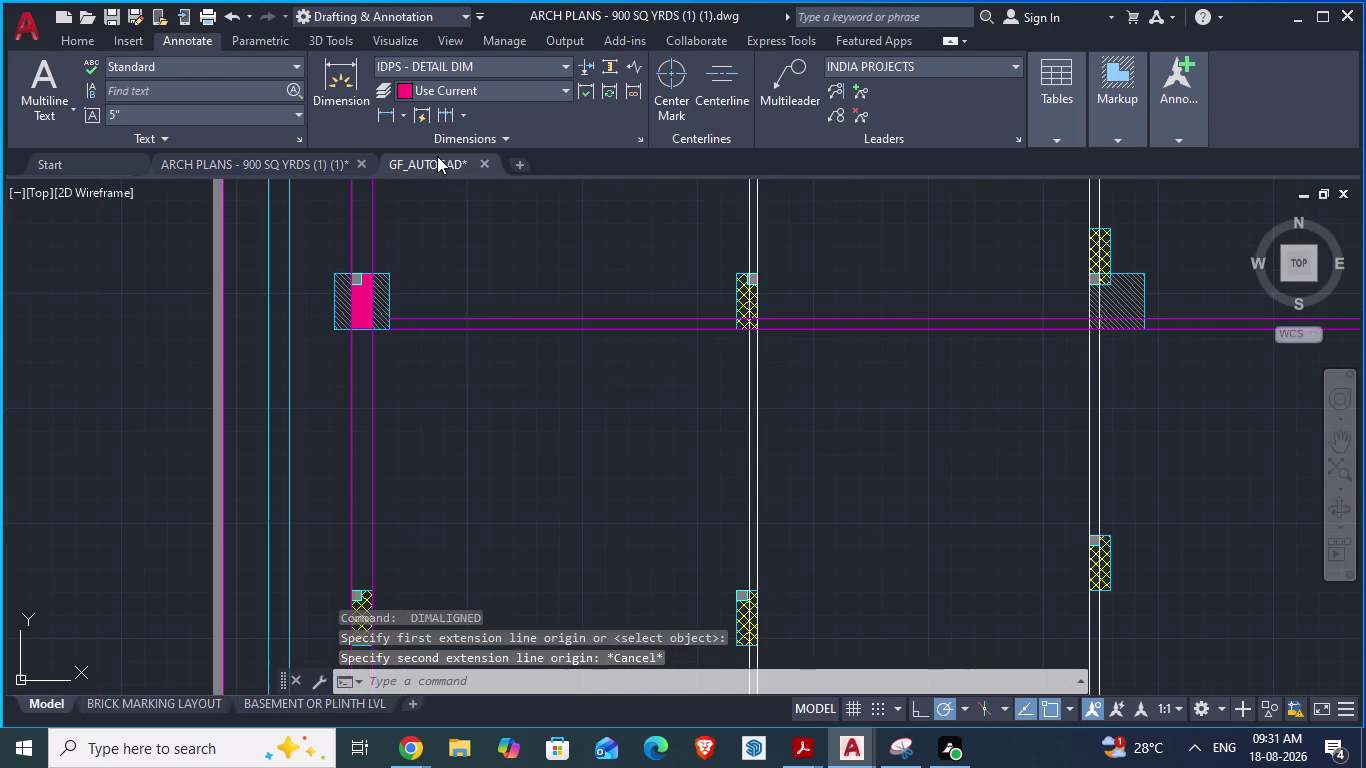
scroll(down, 3)
scroll(up, 3)
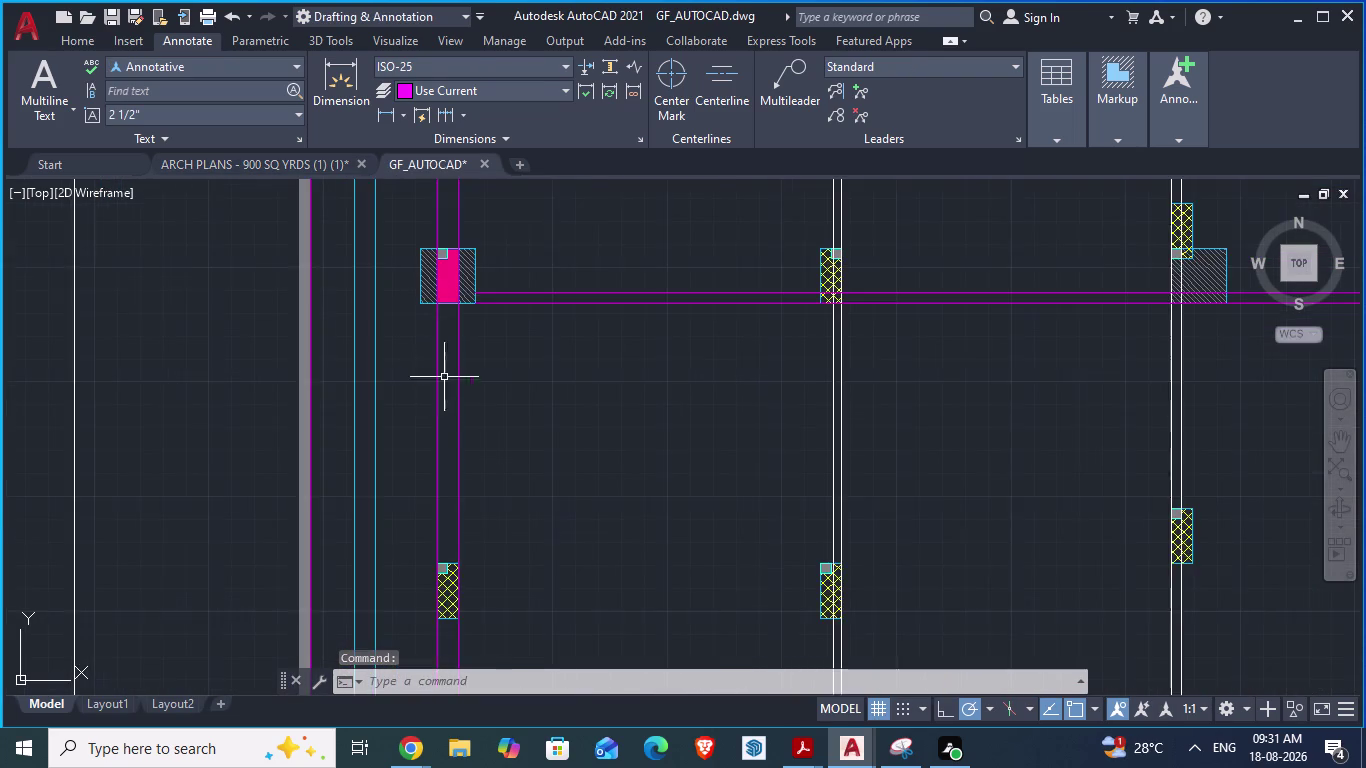
scroll(up, 3)
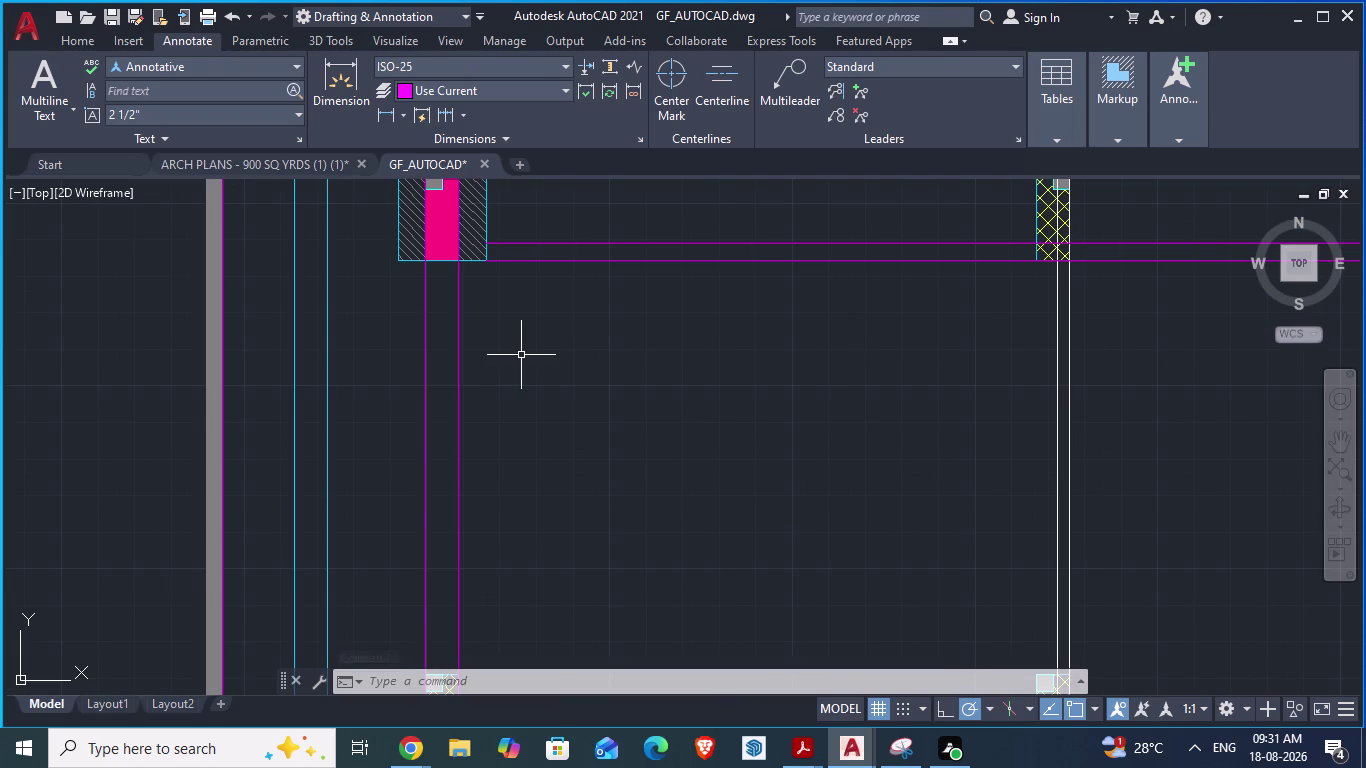
key(l)
key(Return)
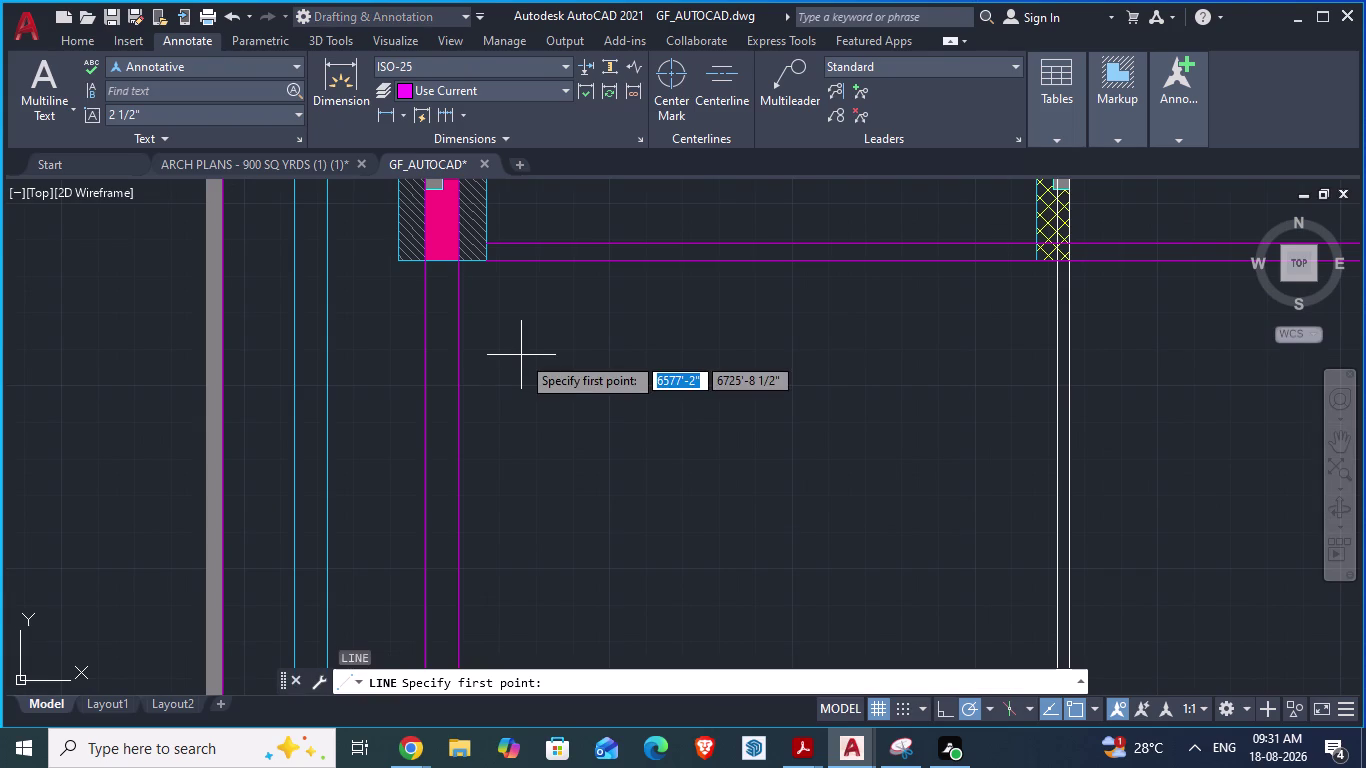
click(456, 264)
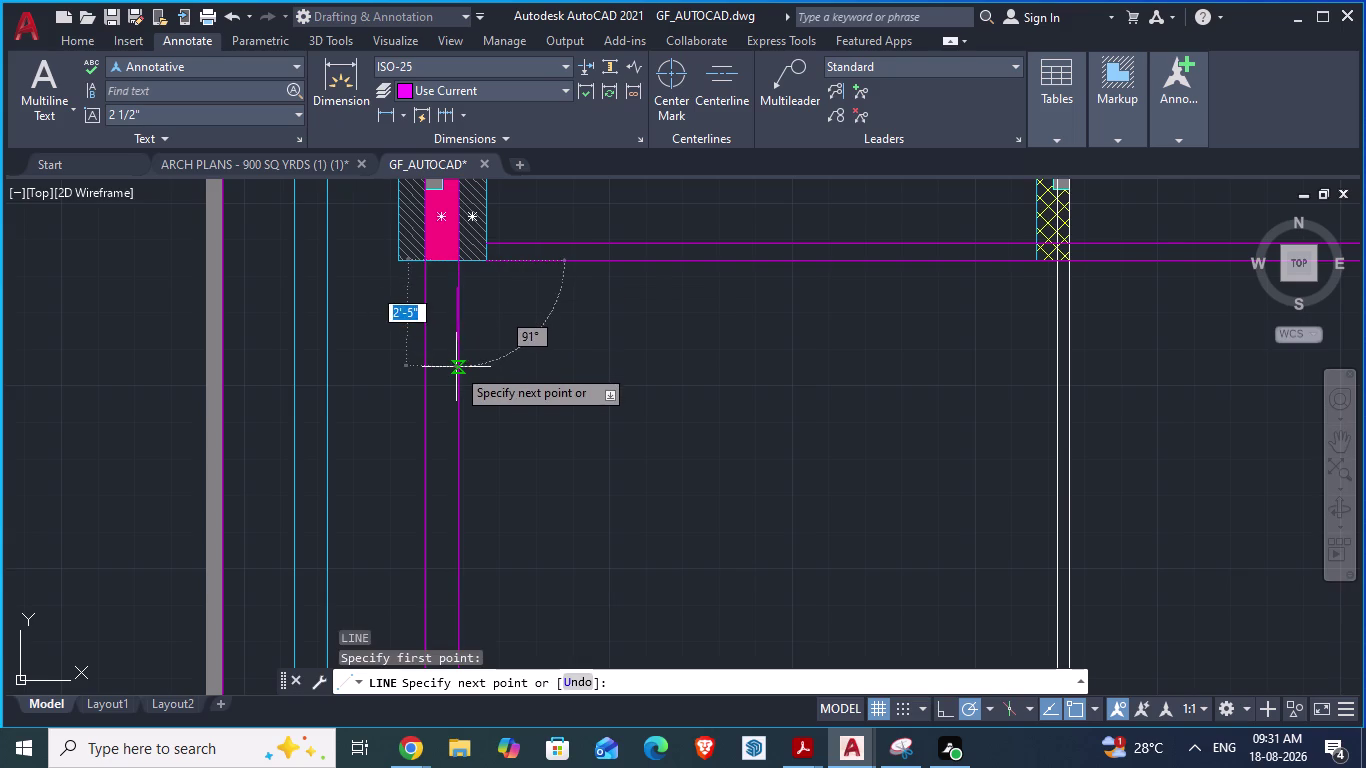
key(Escape)
scroll(up, 3)
scroll(down, 3)
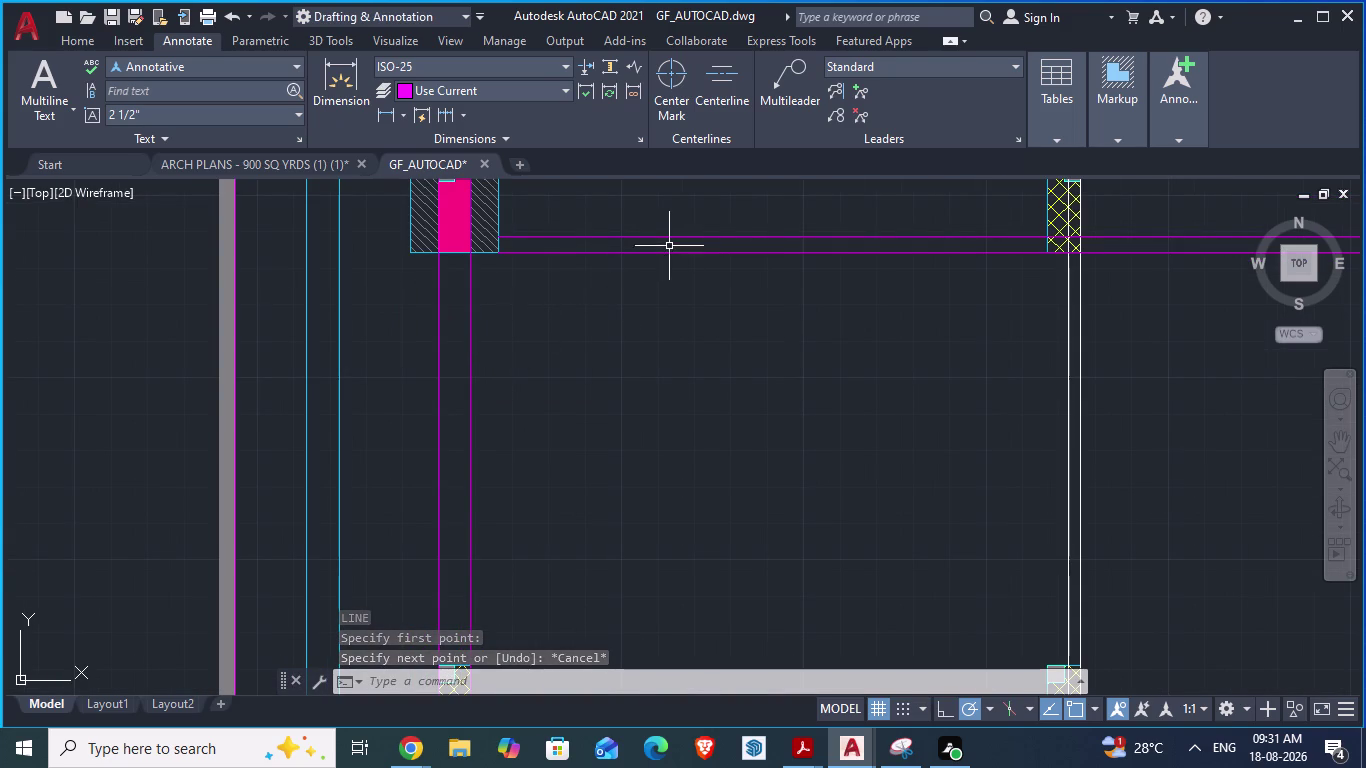
Draw a horizontal top-wall line from the pink column corner to the next column.
key(l)
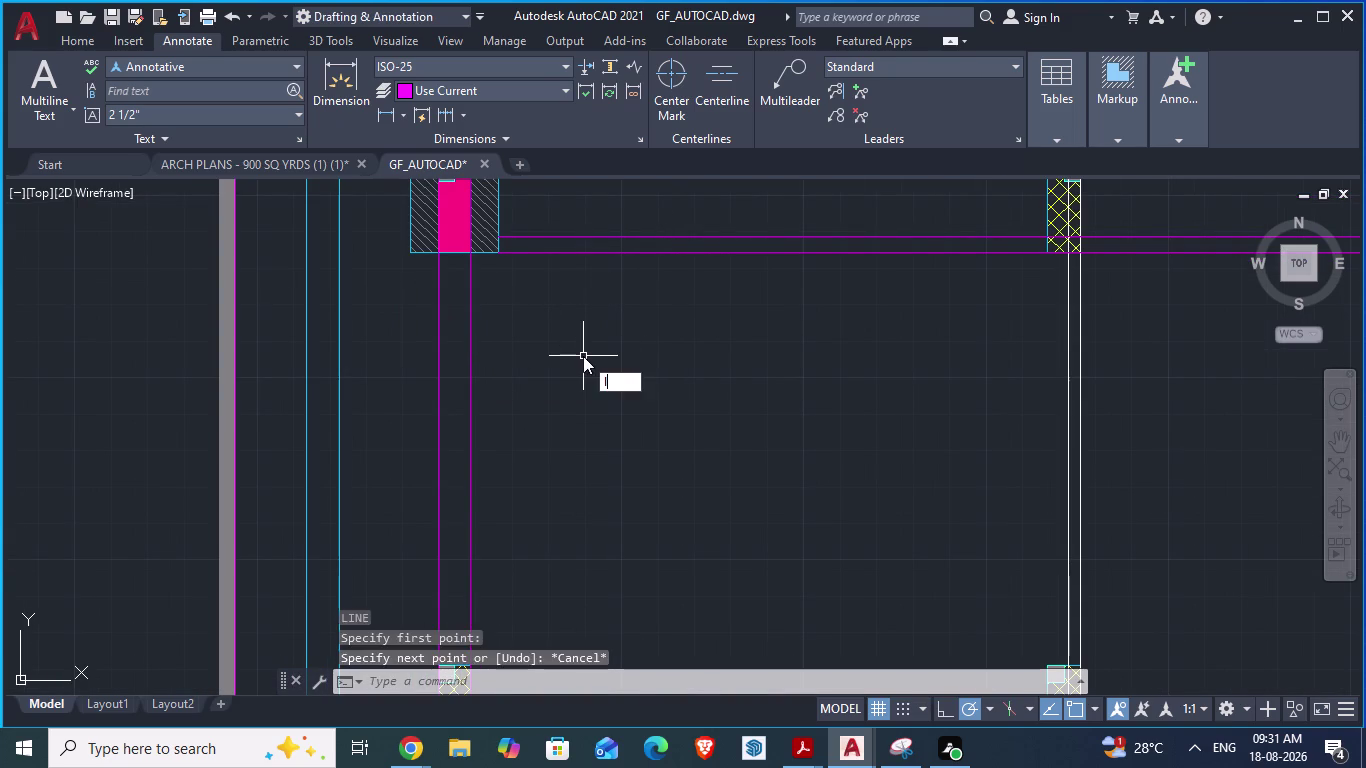
key(Return)
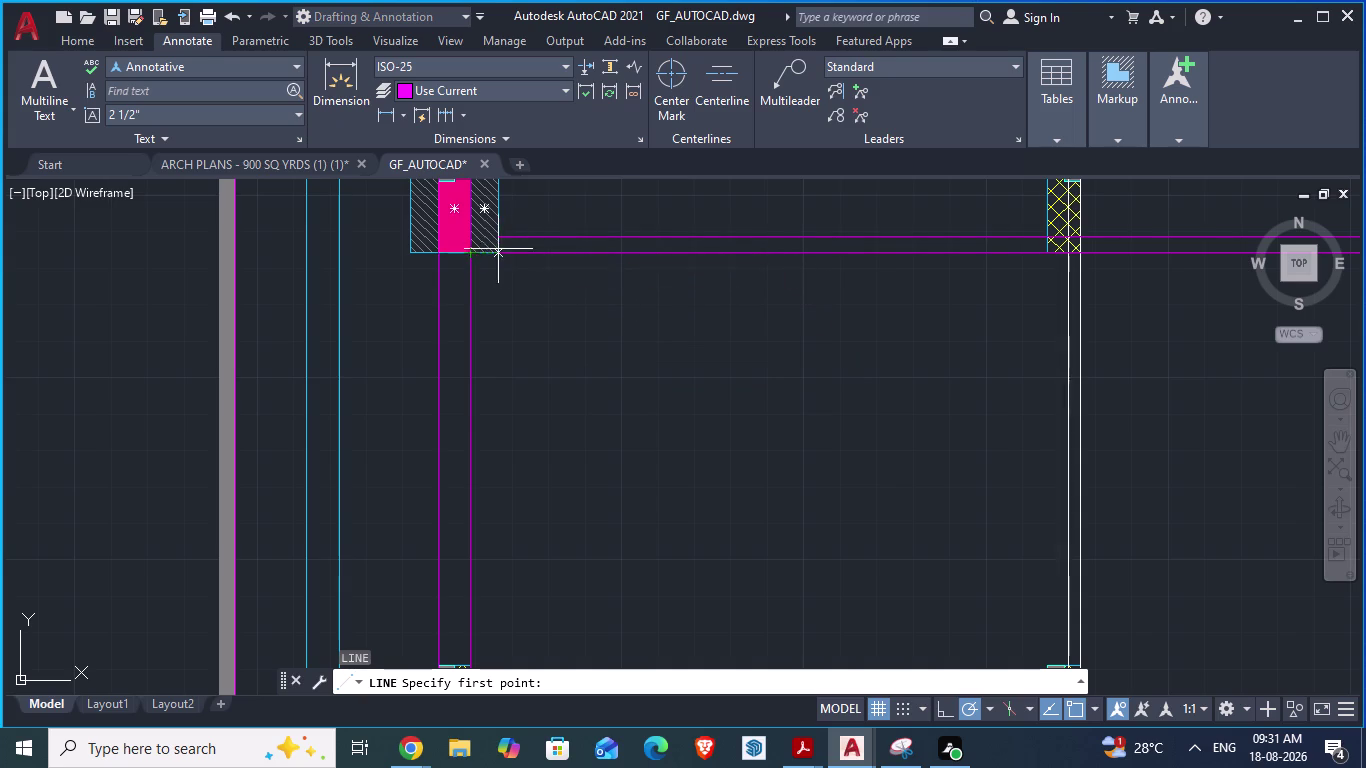
scroll(up, 3)
click(436, 248)
scroll(down, 3)
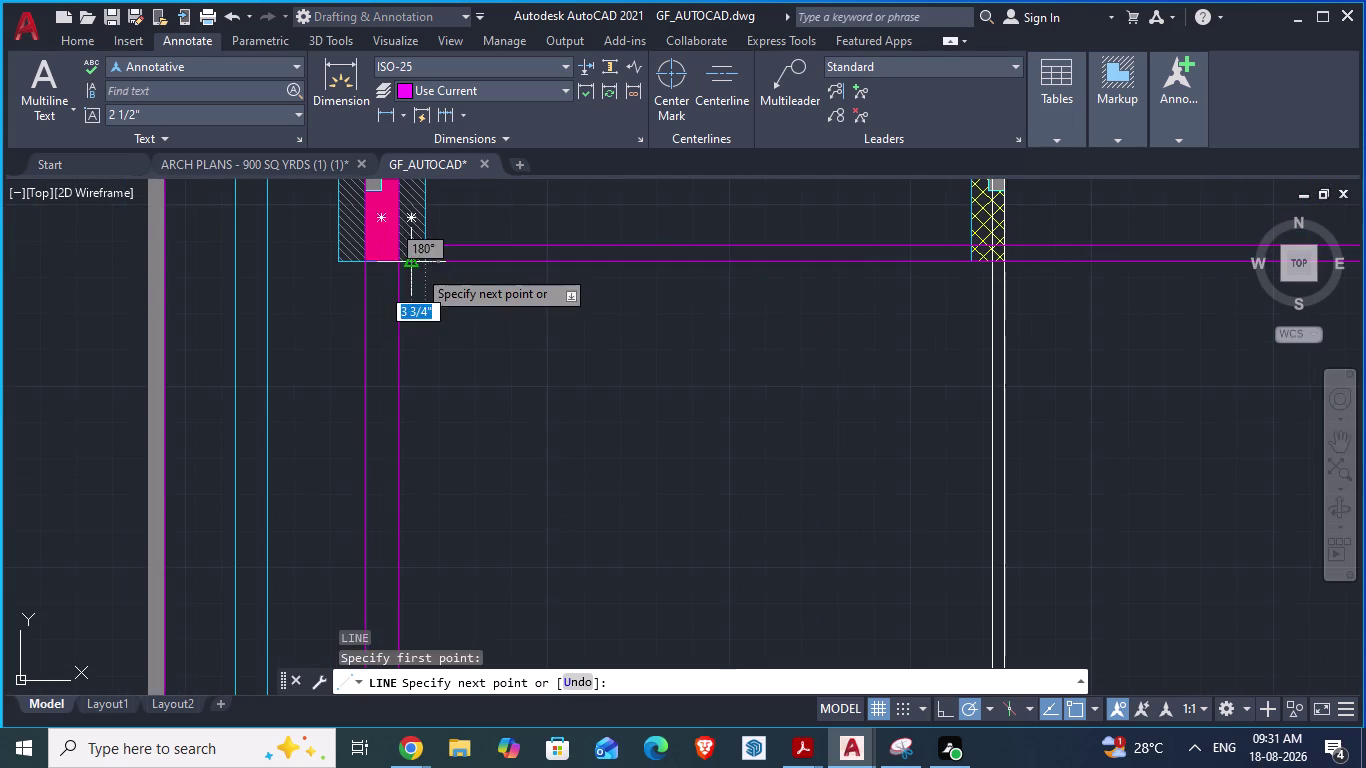
scroll(up, 3)
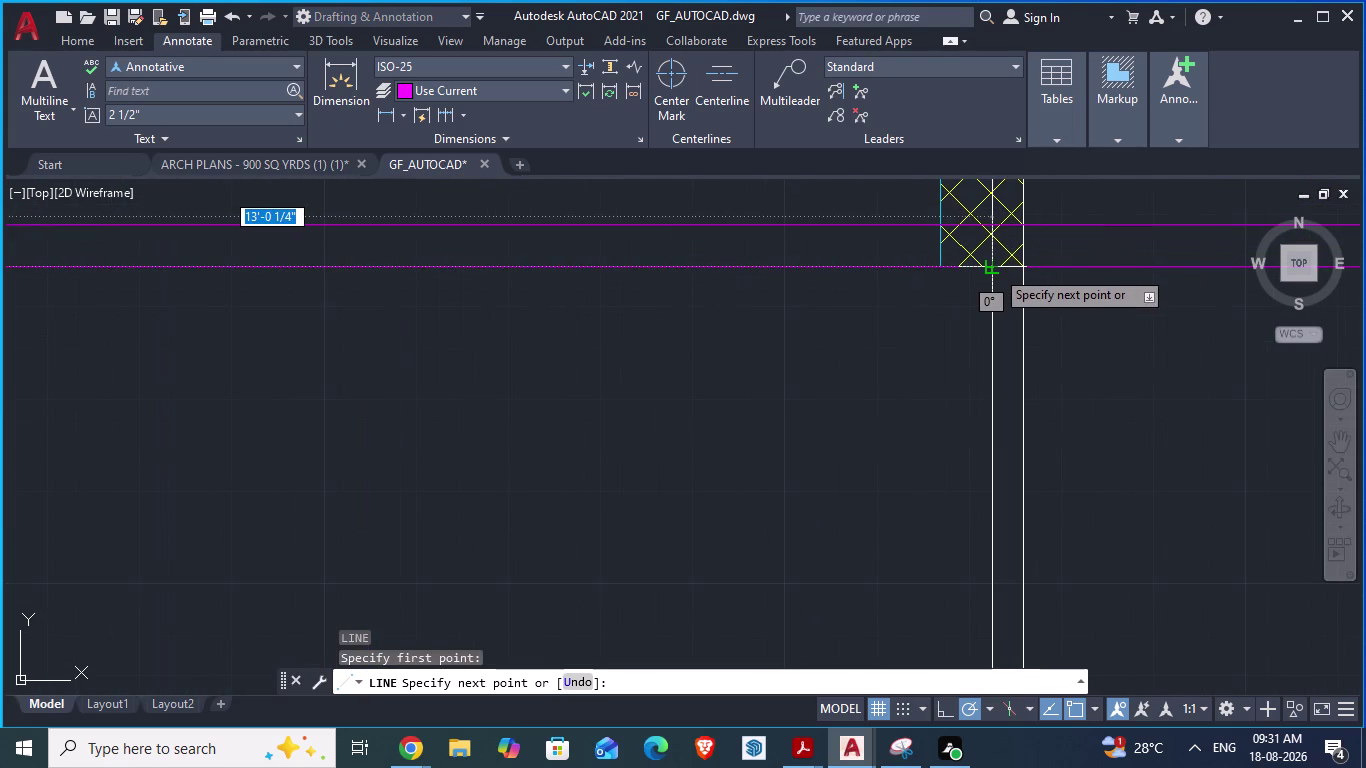
click(995, 269)
key(Return)
scroll(down, 3)
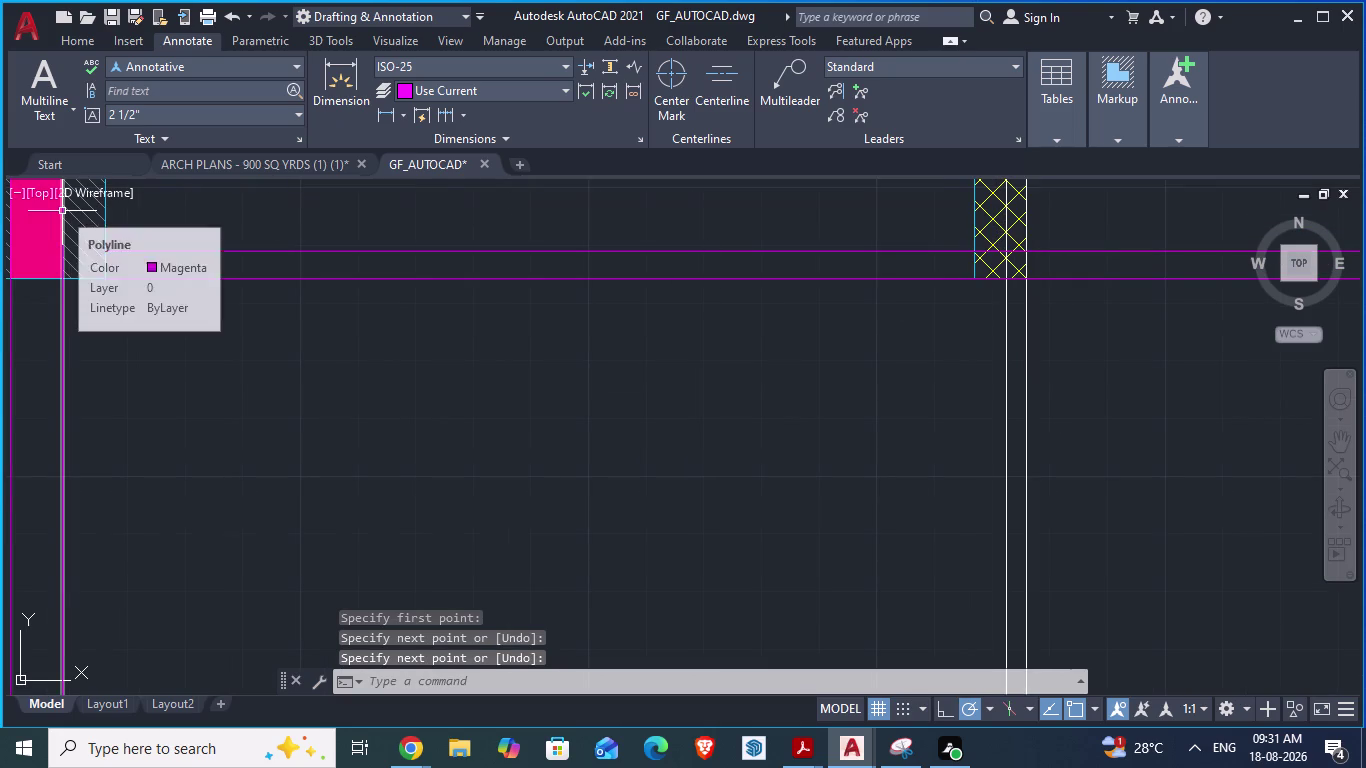
Draw a second horizontal line from the column edge to the hatched column.
key(space)
scroll(up, 3)
click(127, 262)
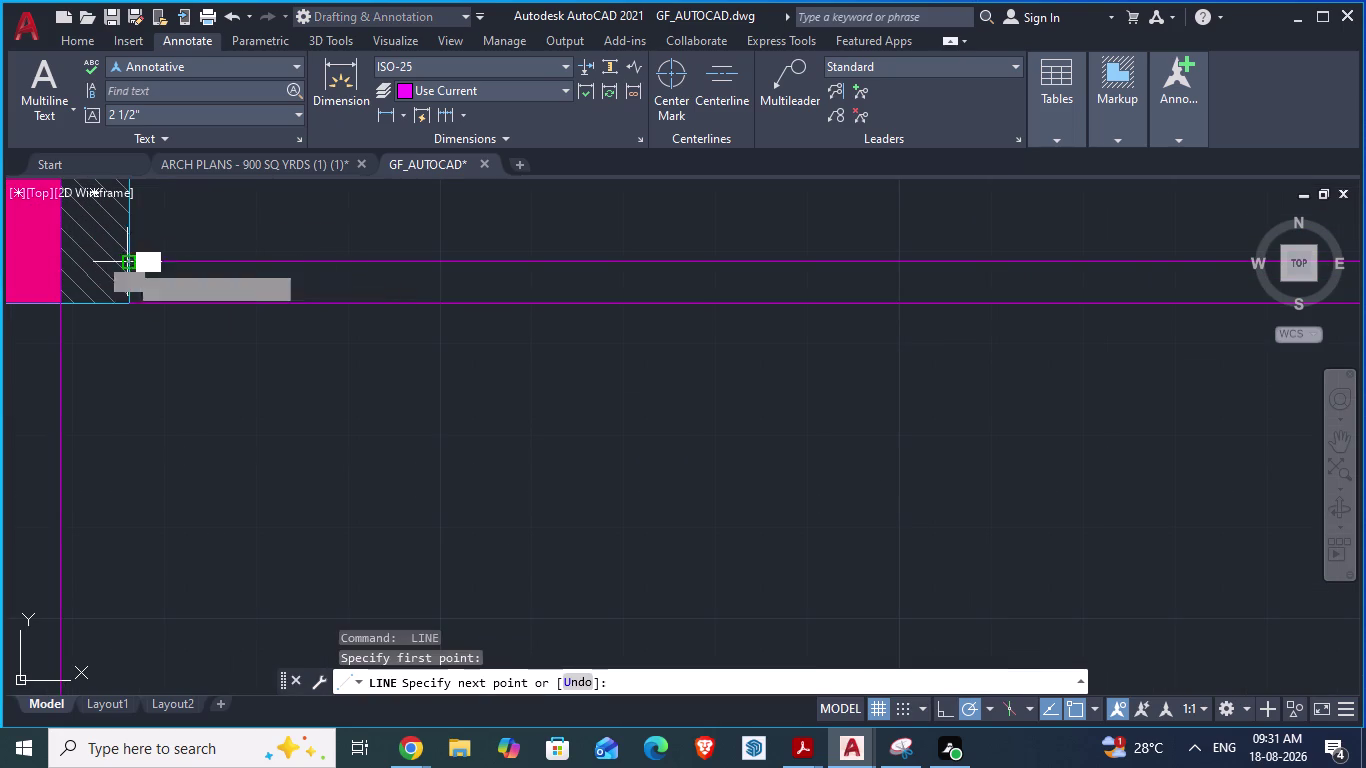
scroll(down, 3)
scroll(up, 3)
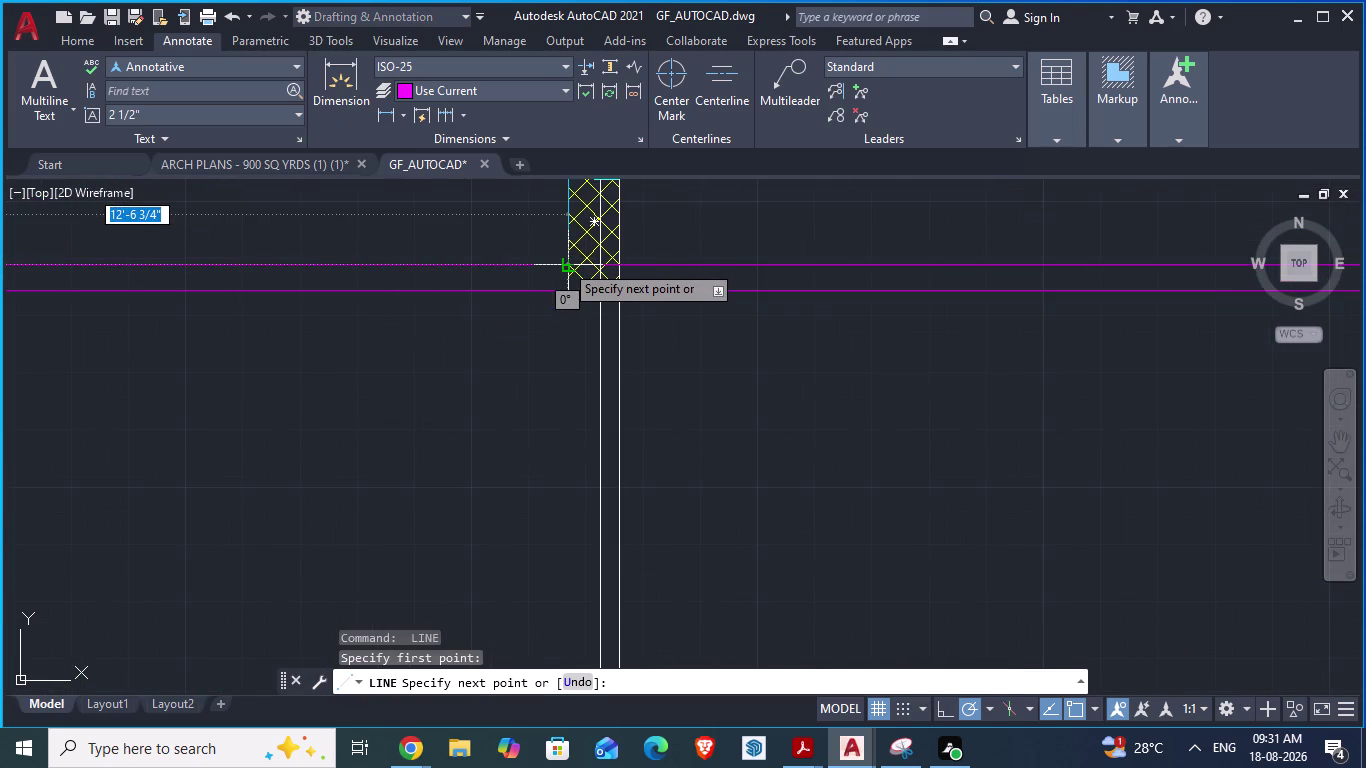
click(565, 263)
key(Return)
scroll(down, 3)
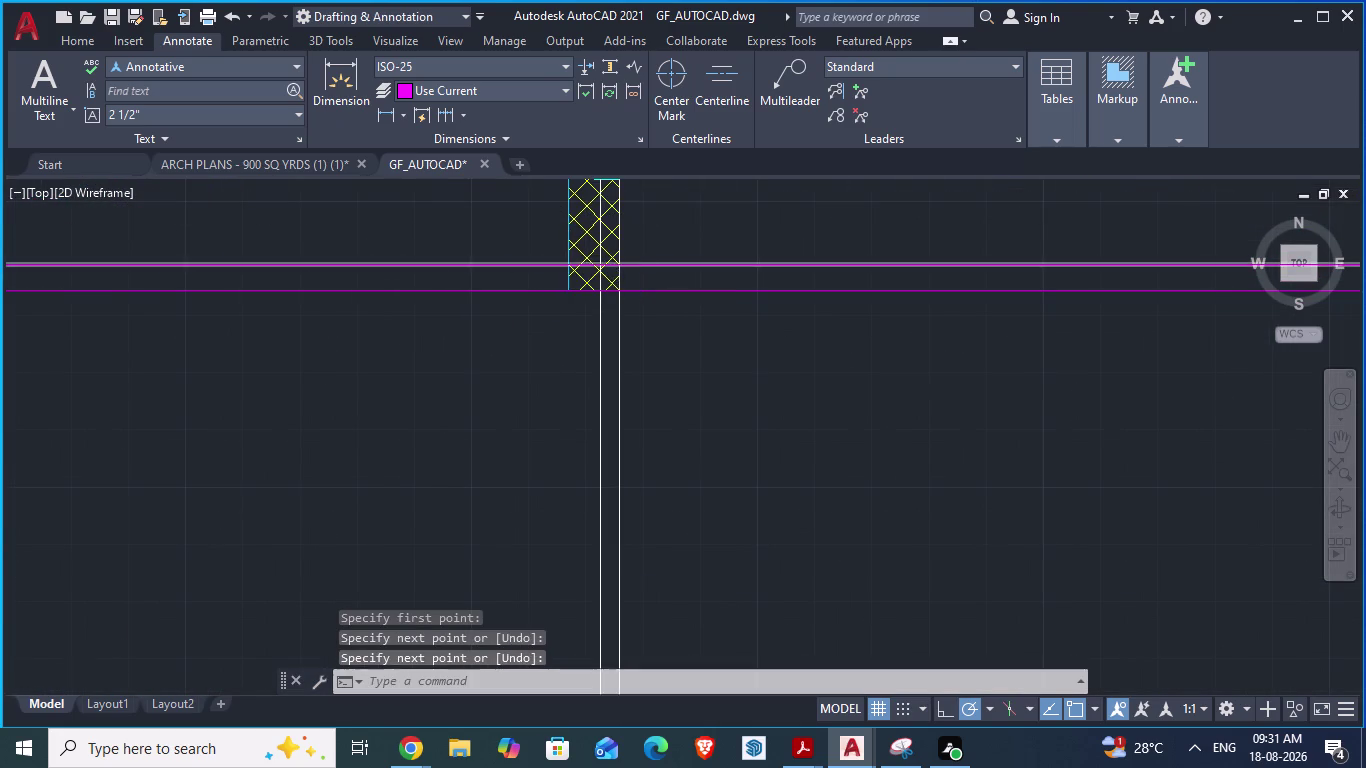
scroll(down, 3)
key(Escape)
scroll(up, 3)
key(space)
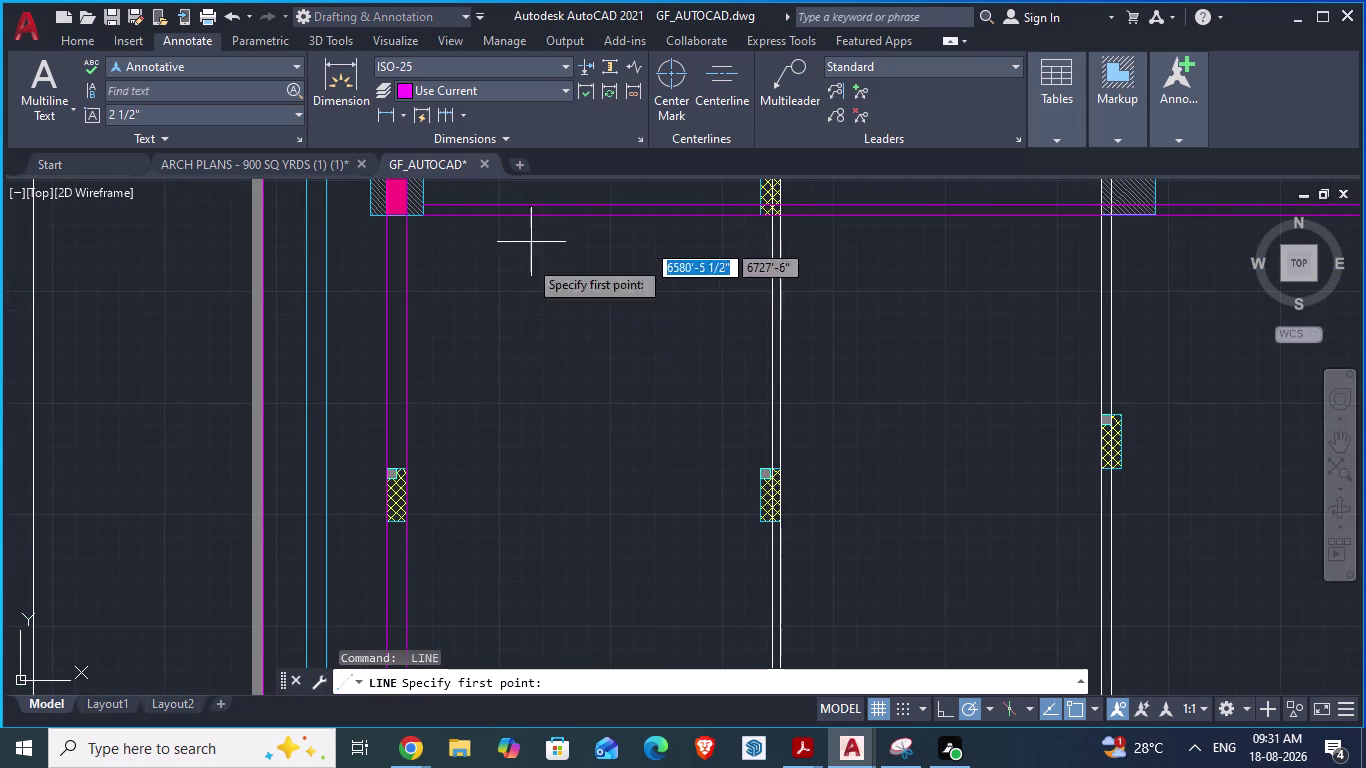
key(o)
key(Return)
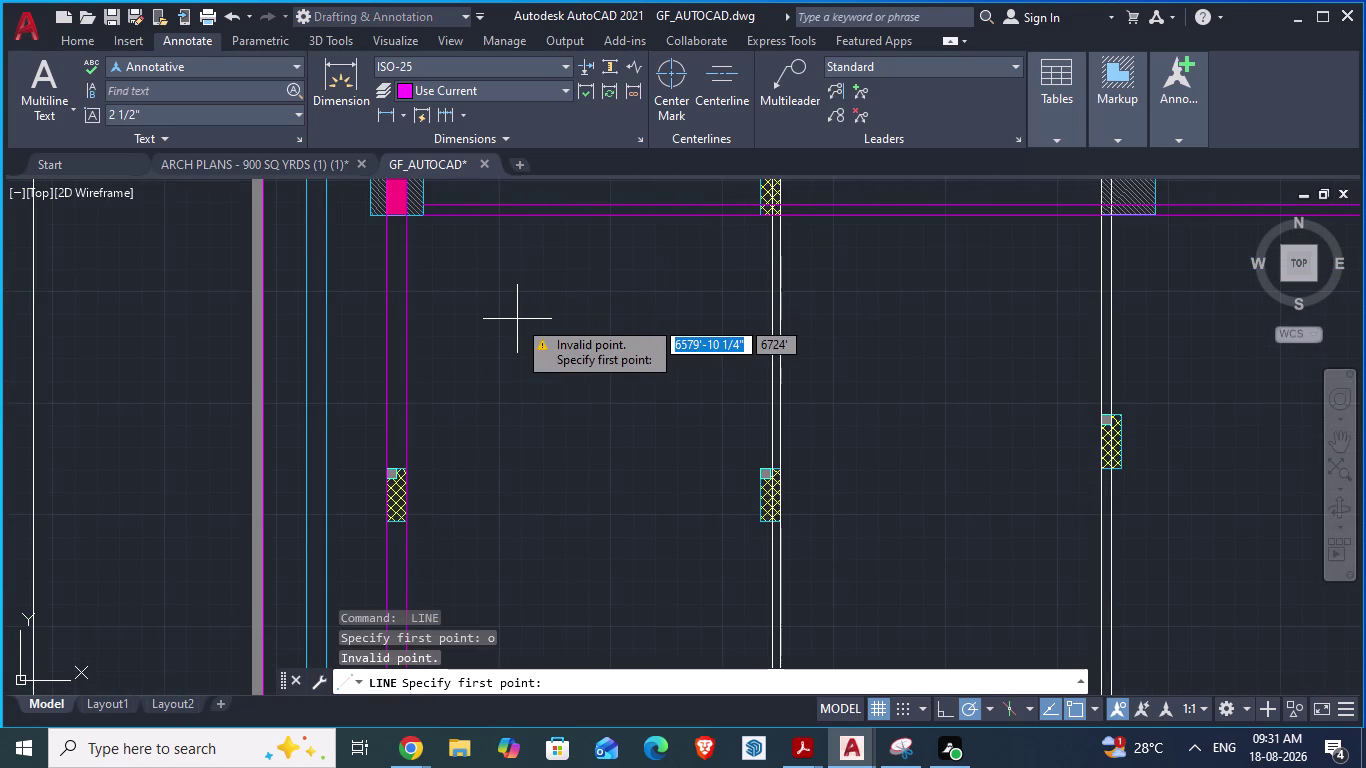
key(4)
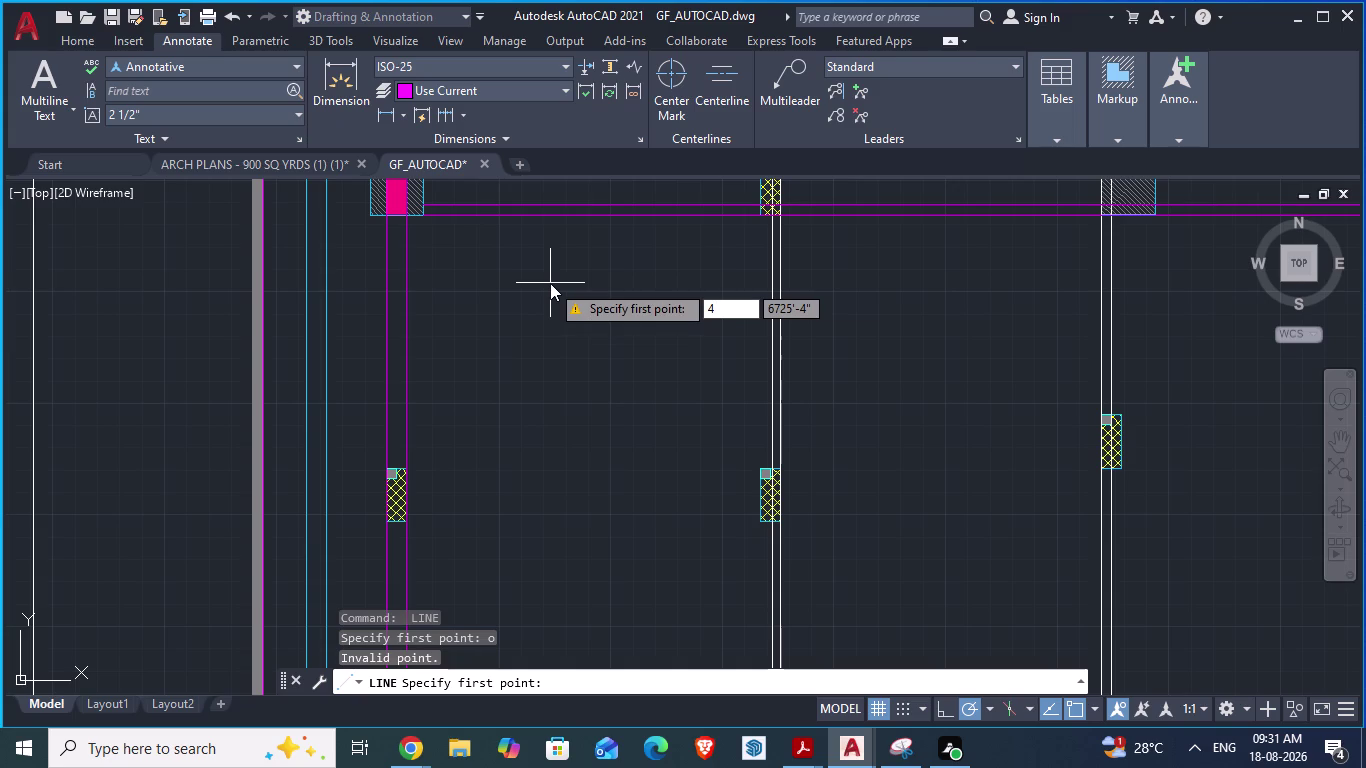
key(apostrophe)
key(7)
key(shift+quotedbl)
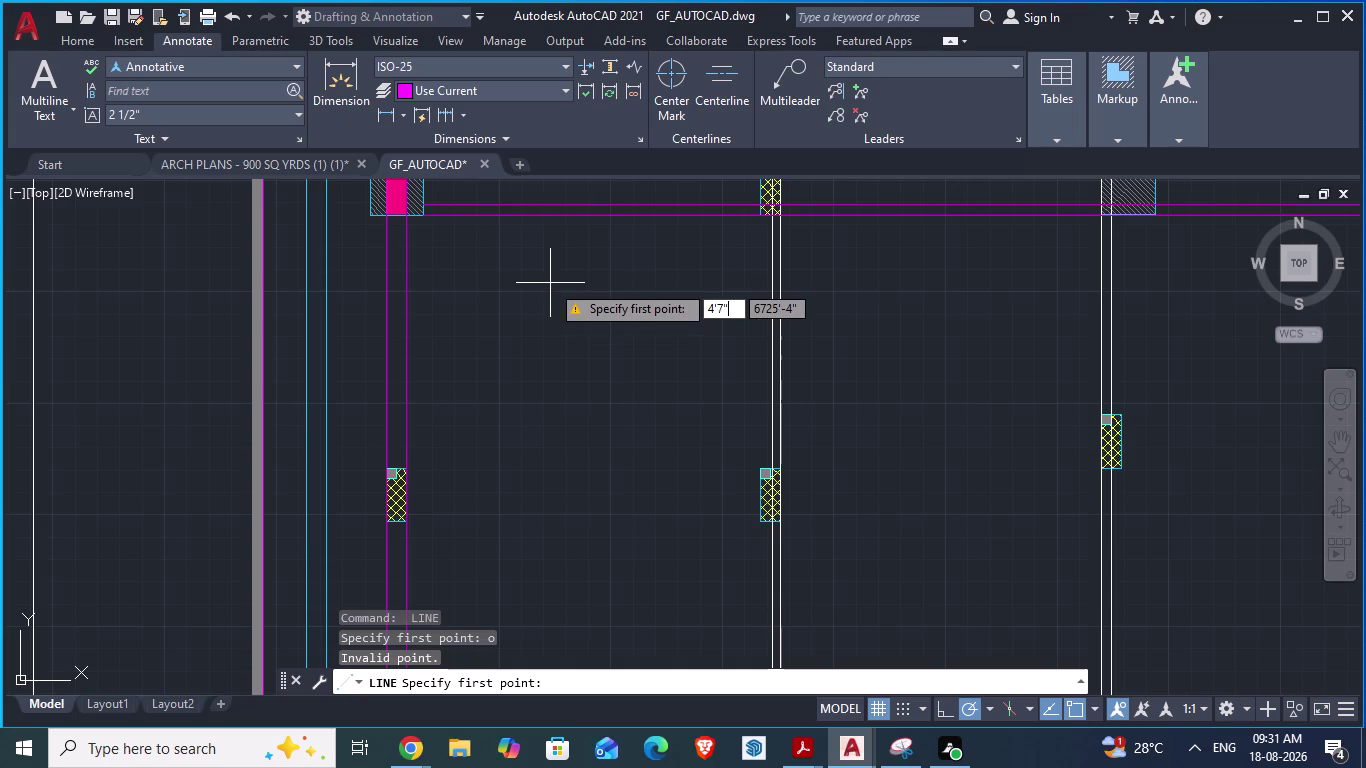
key(Return)
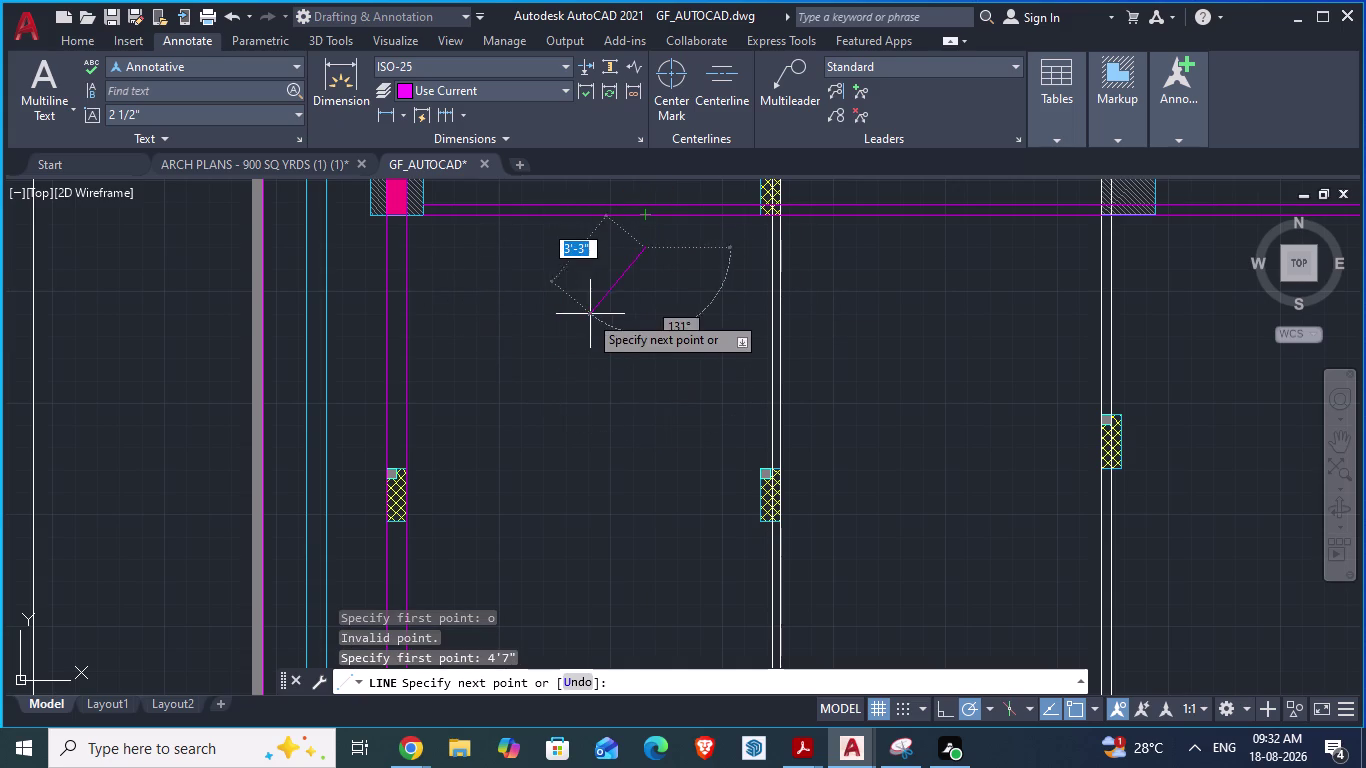
key(Escape)
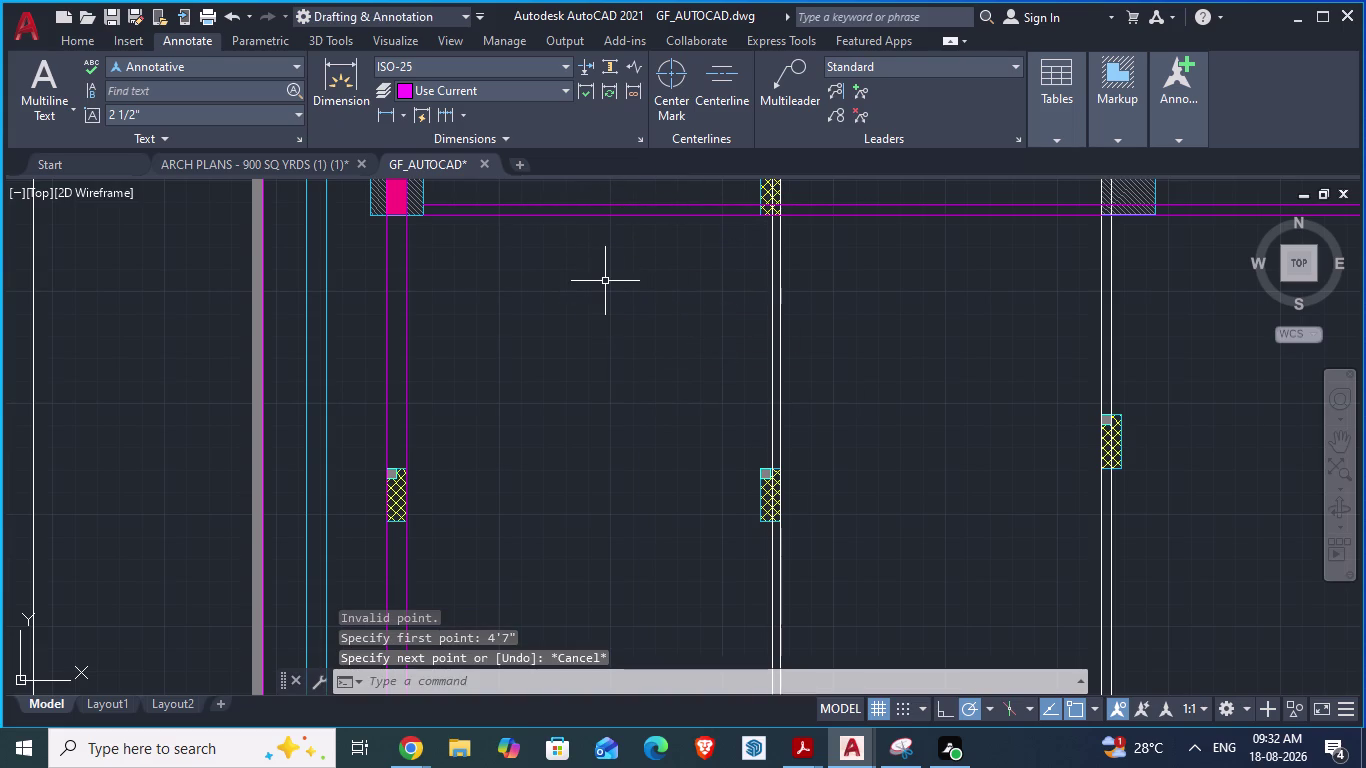
key(o)
key(Return)
Offset the top wall line 4'7" downward to form the toilet wall.
text(4)
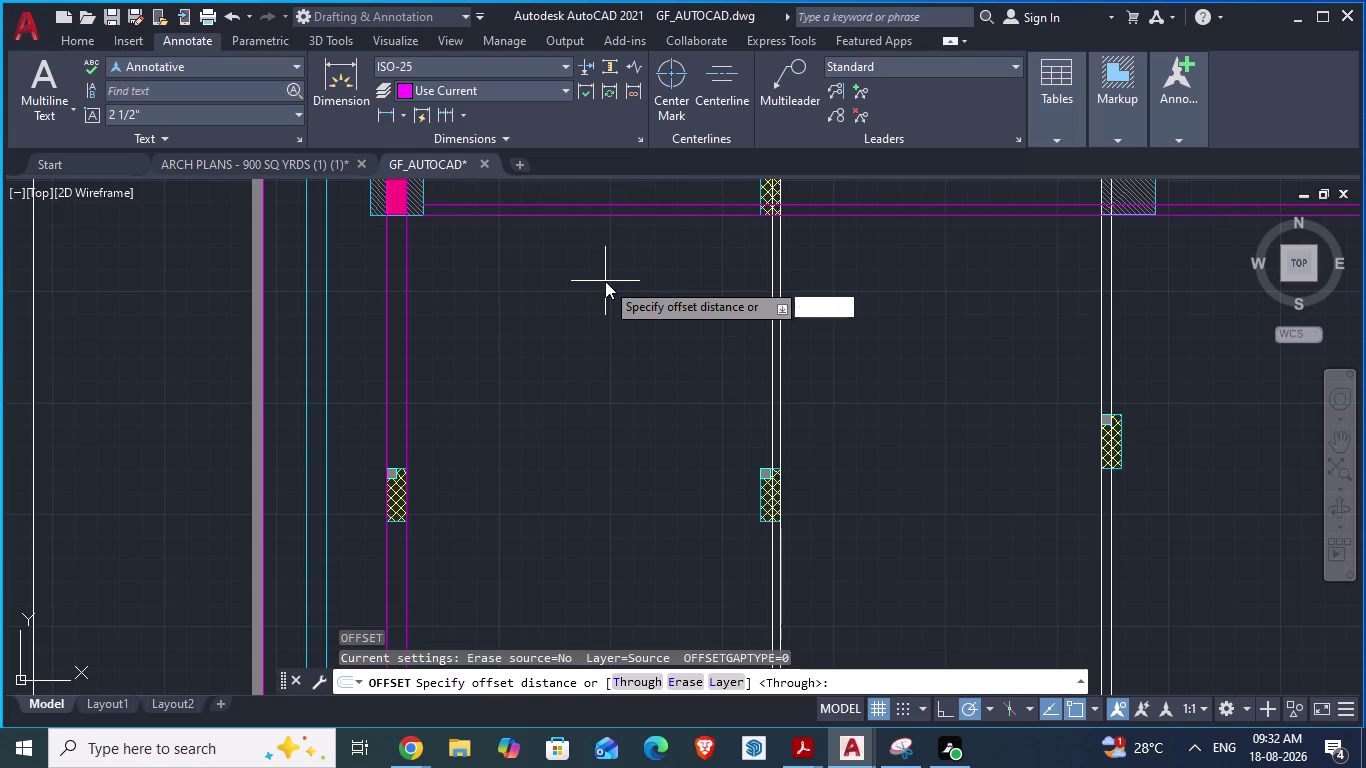
text('7")
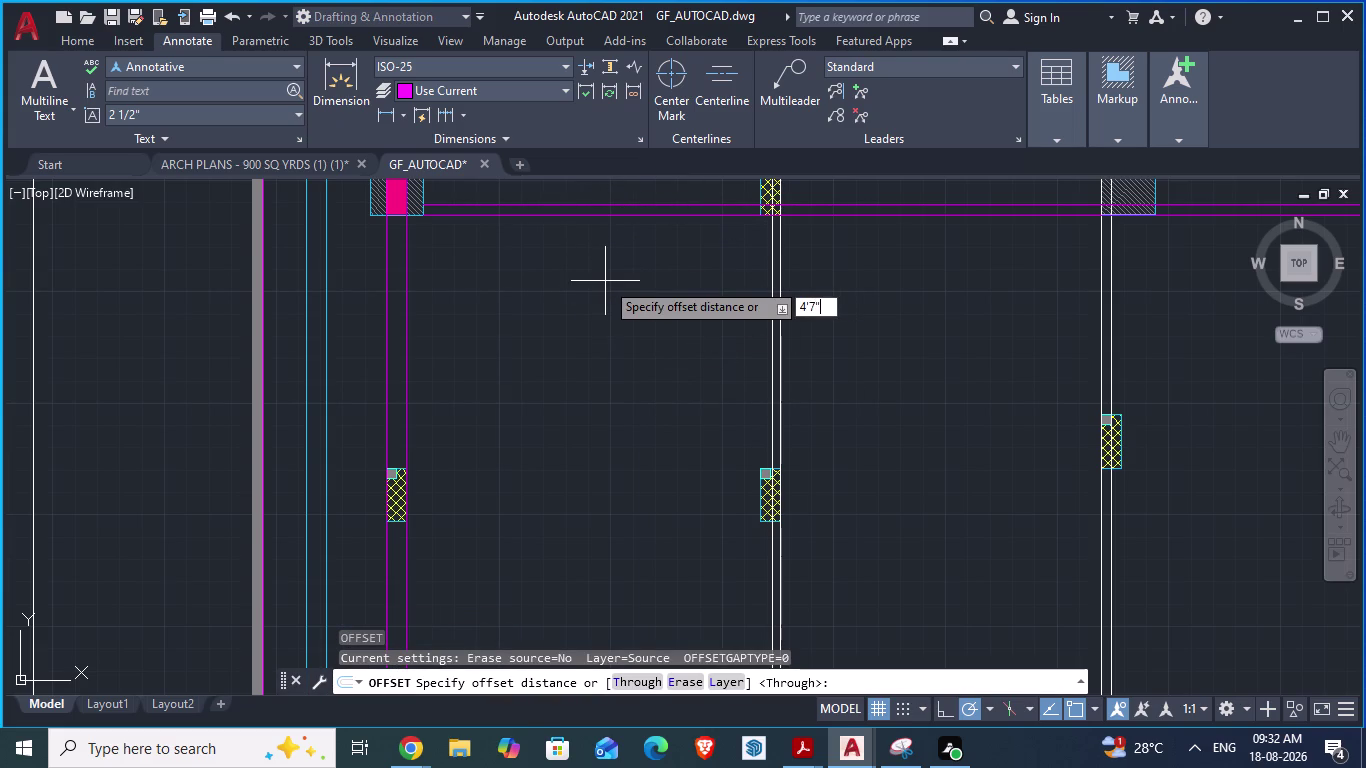
key(Return)
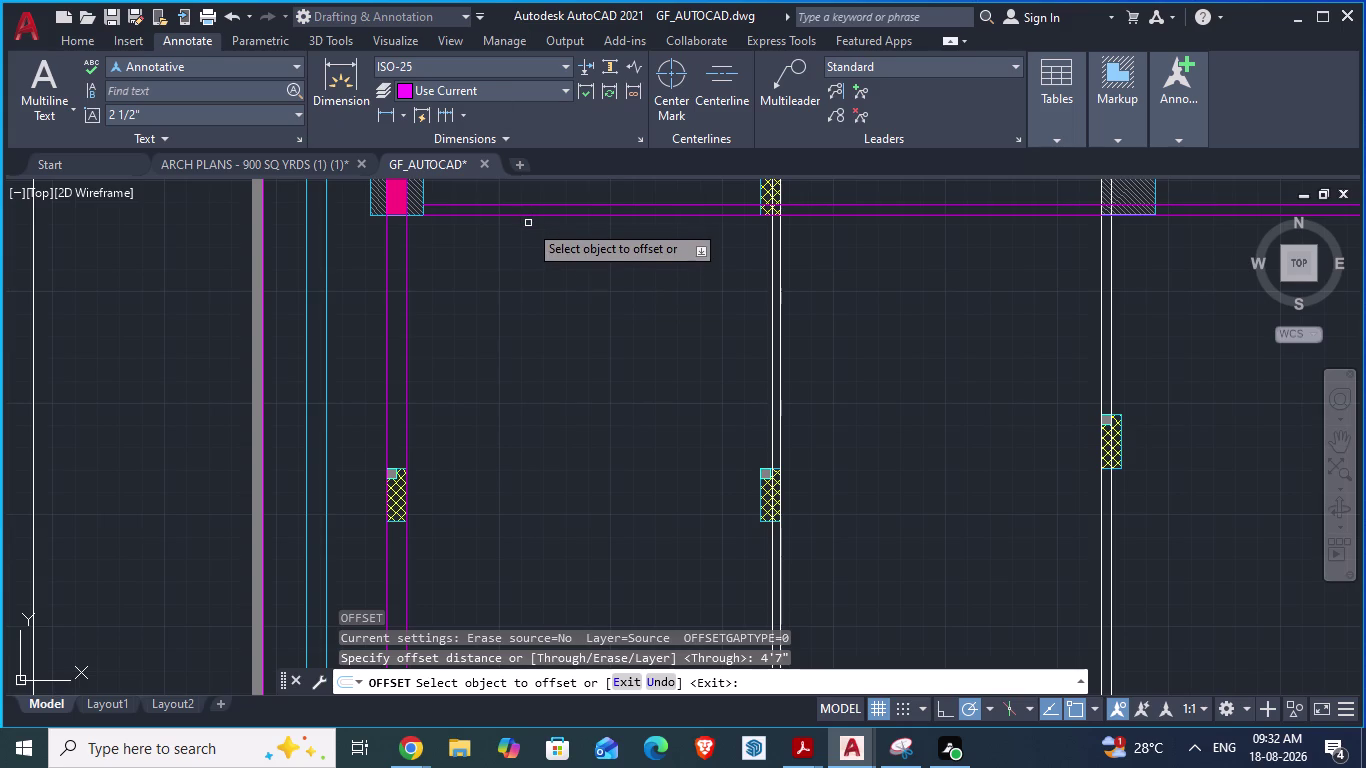
click(530, 215)
click(499, 381)
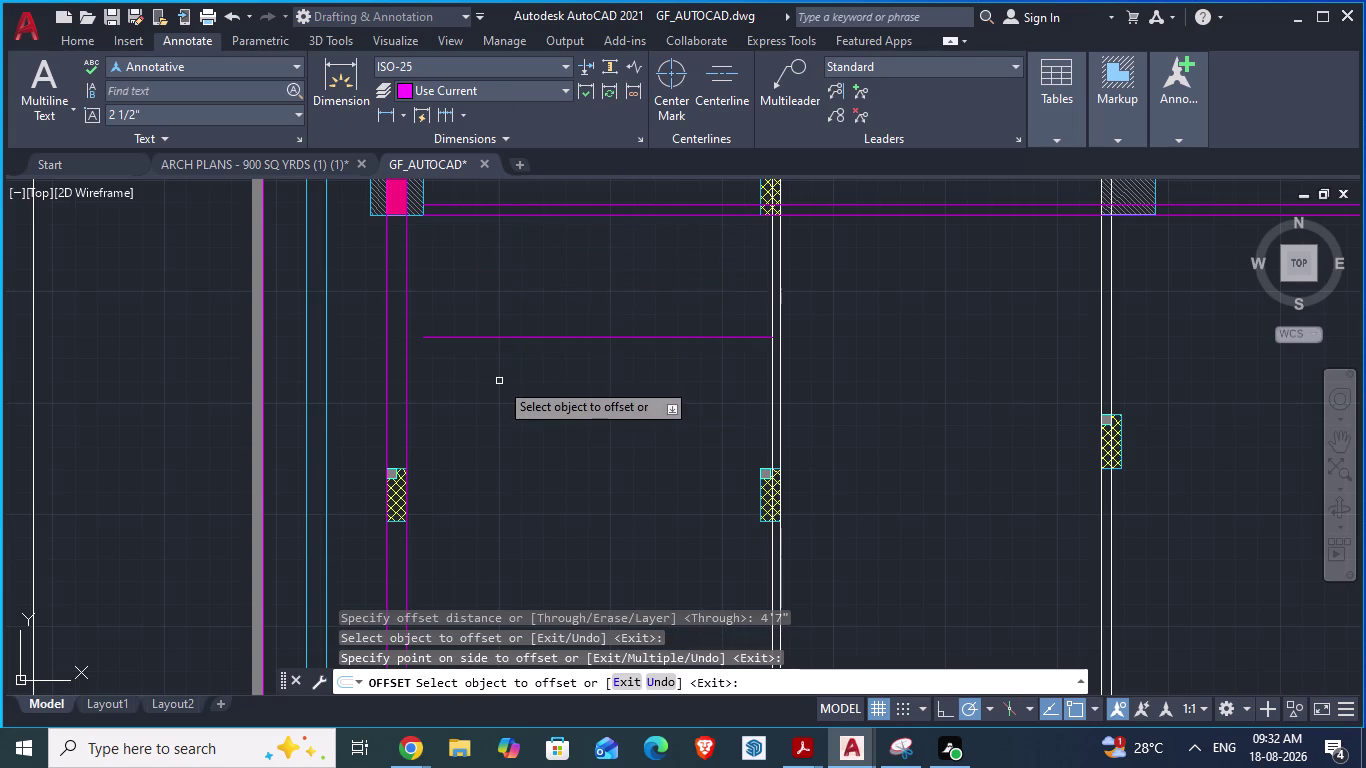
scroll(up, 3)
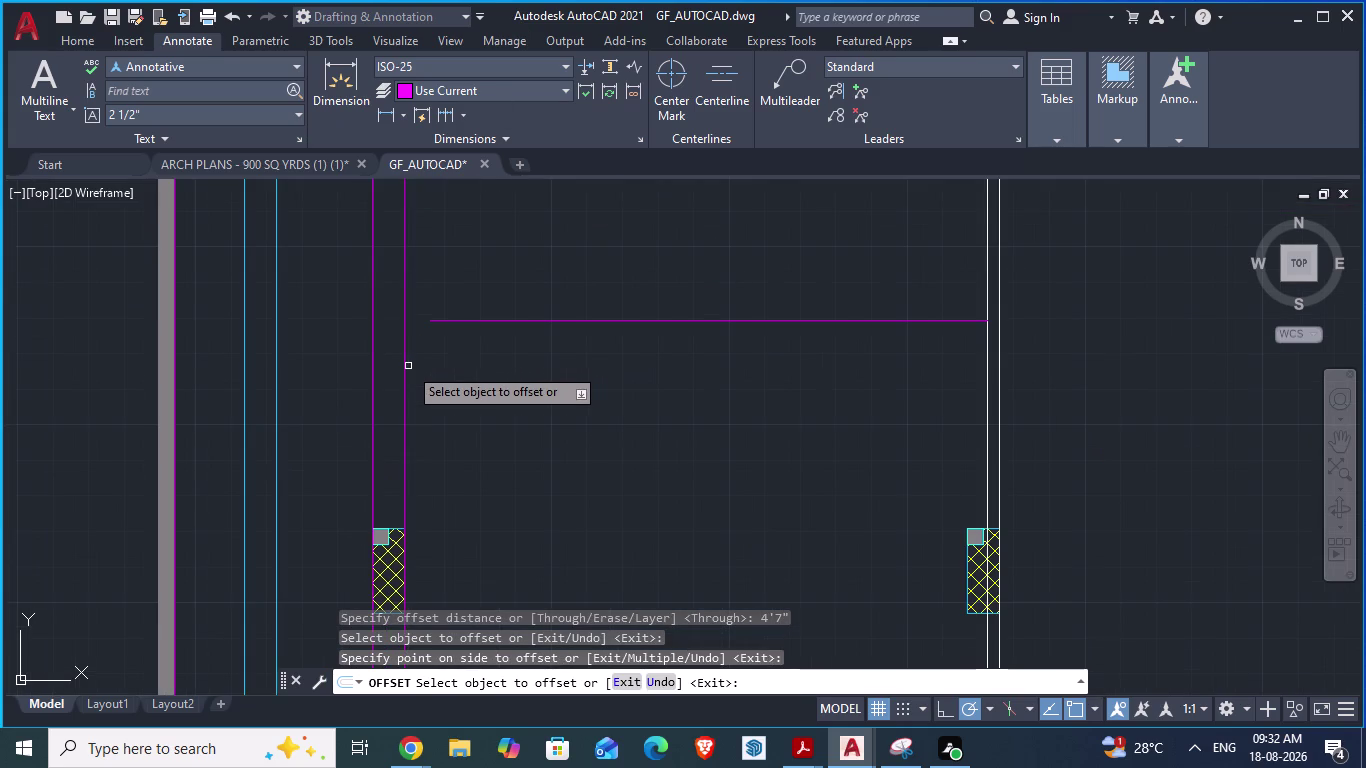